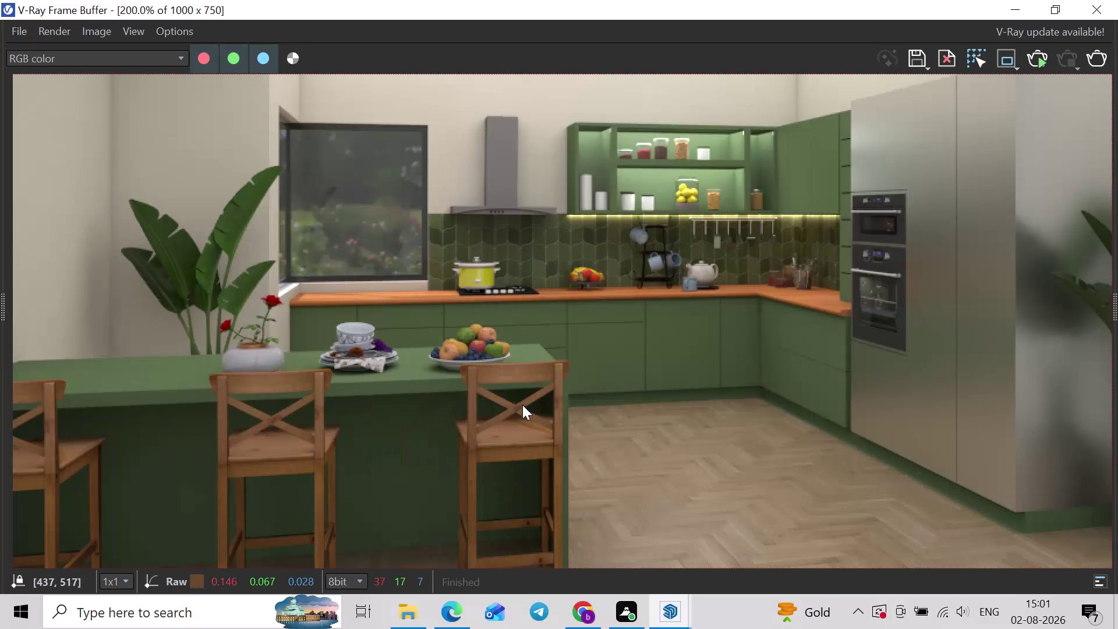
Cancel the Save image dialog, then reveal the right-side Layers and properties panel.
scroll(down, 3)
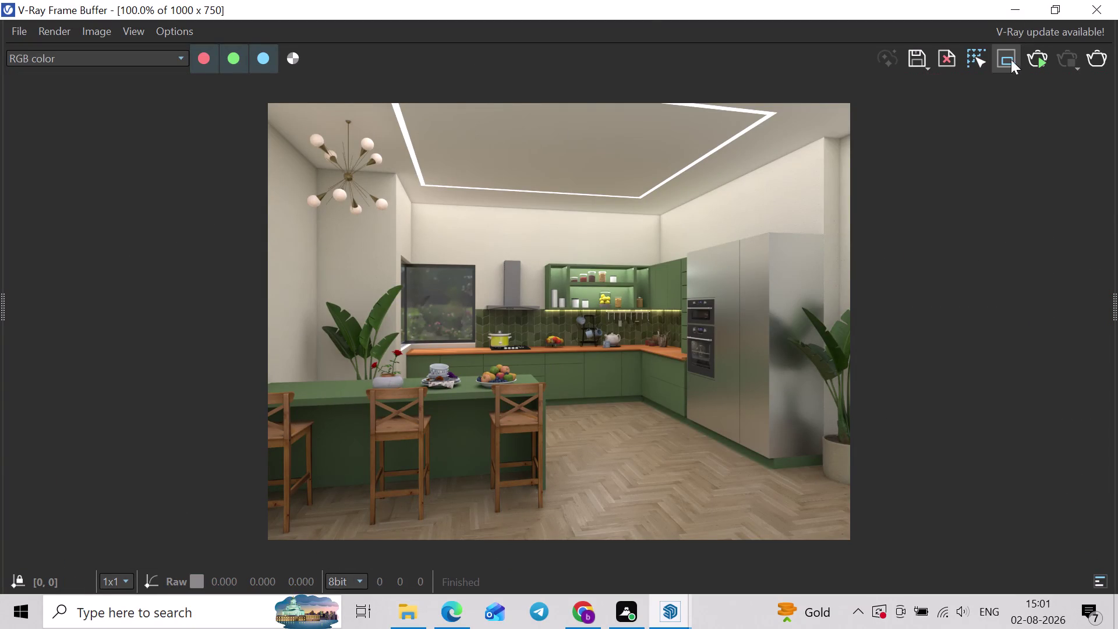
click(911, 57)
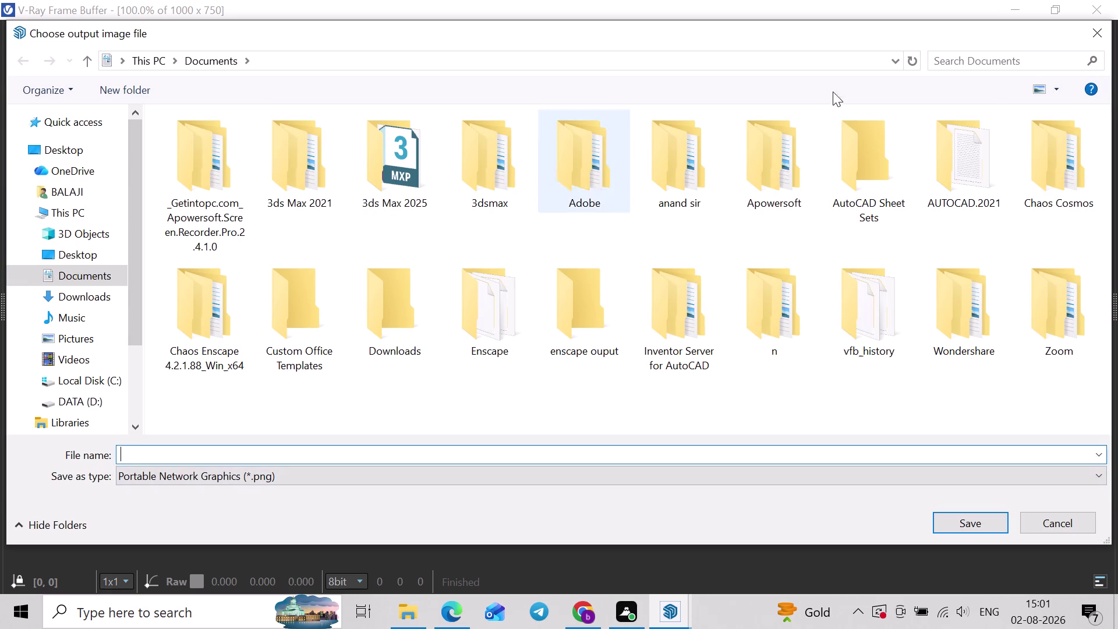
click(1085, 36)
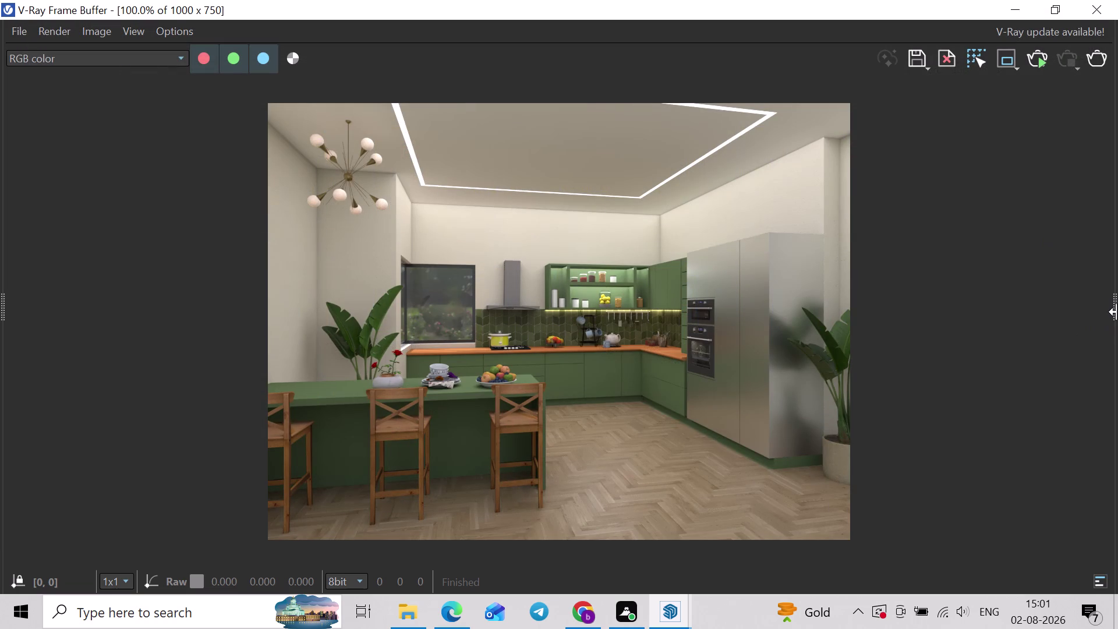
drag(1117, 311, 890, 309)
Preview each LightMix light alone in turn: dome, mesh, outside, pendant and rectangle.
click(1026, 159)
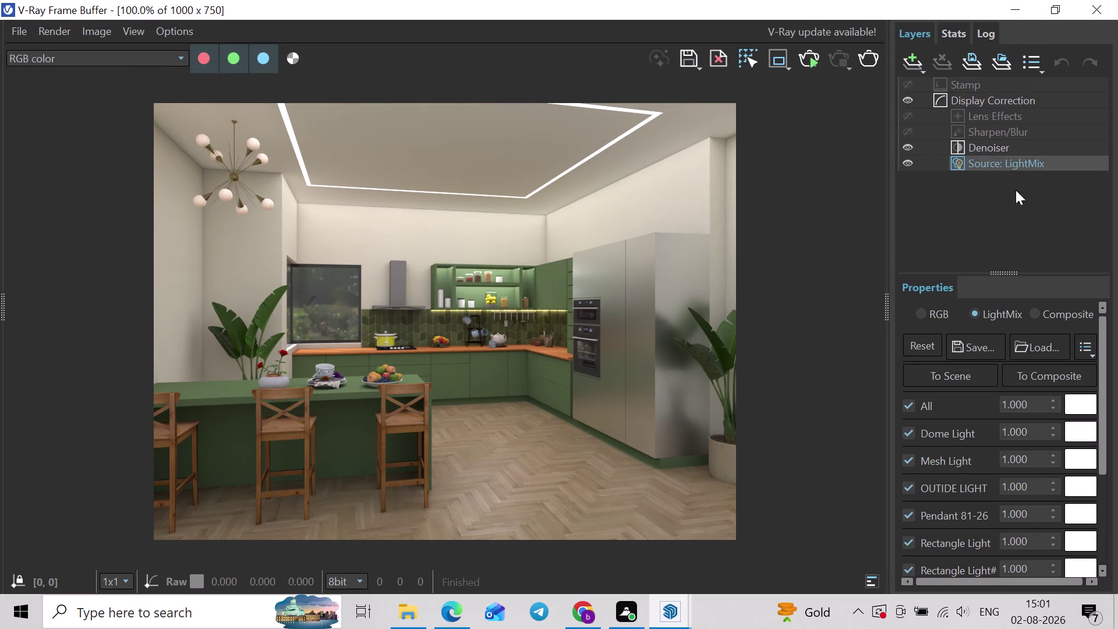
click(909, 400)
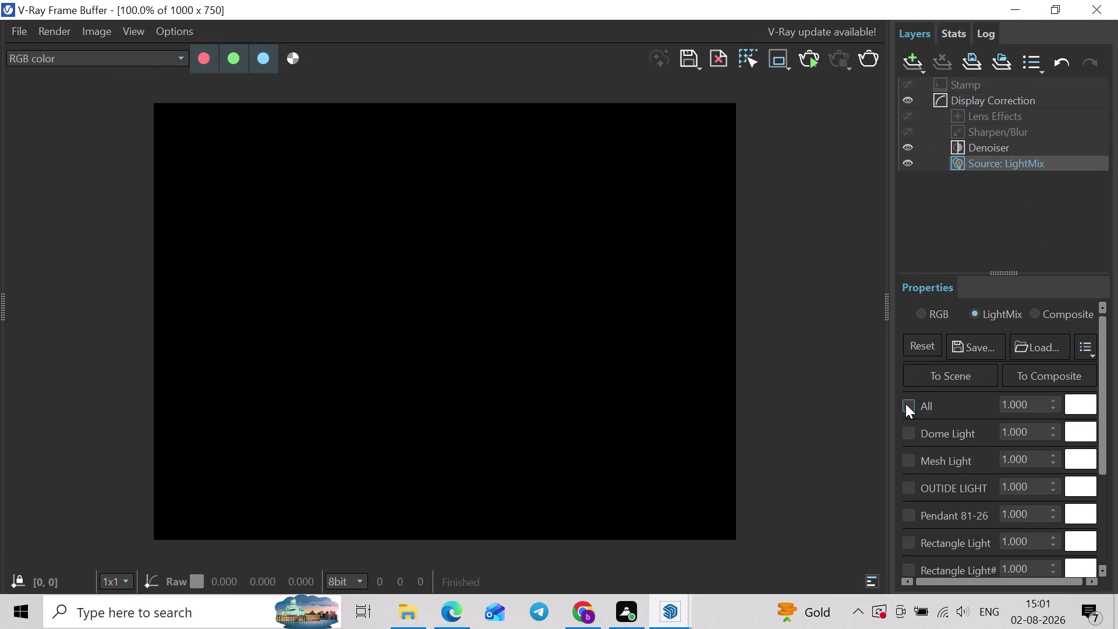
click(913, 435)
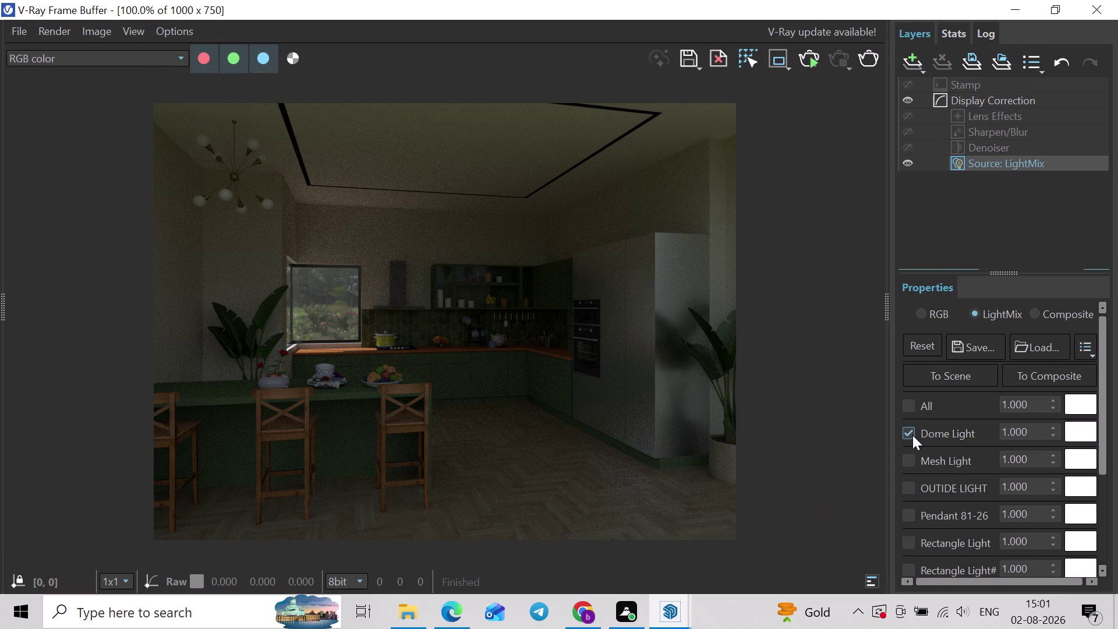
click(913, 435)
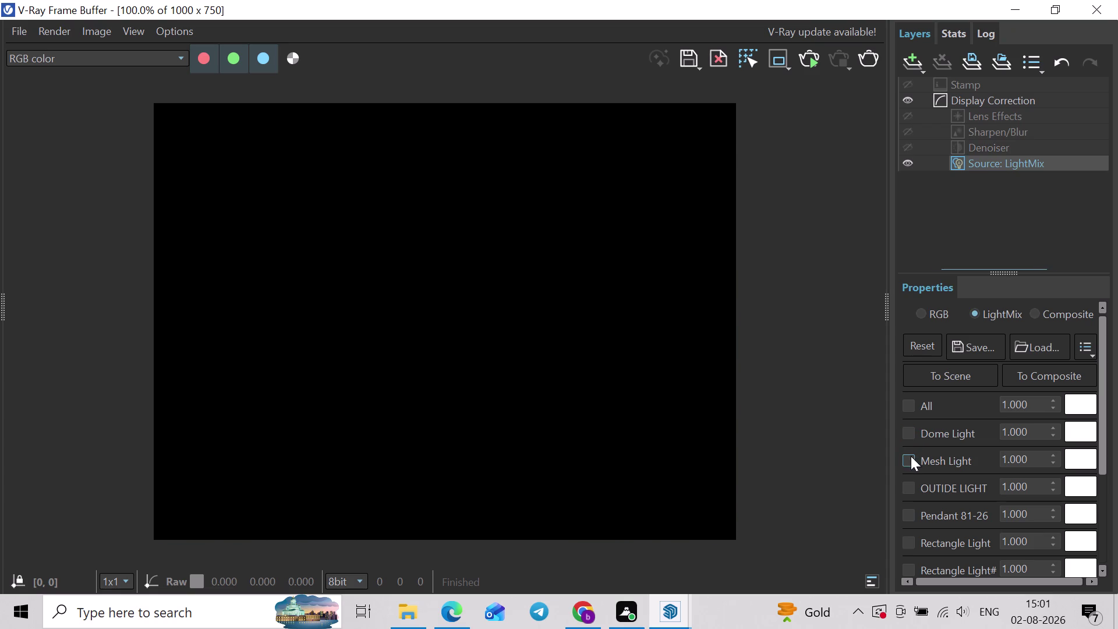
click(908, 458)
click(909, 458)
click(914, 490)
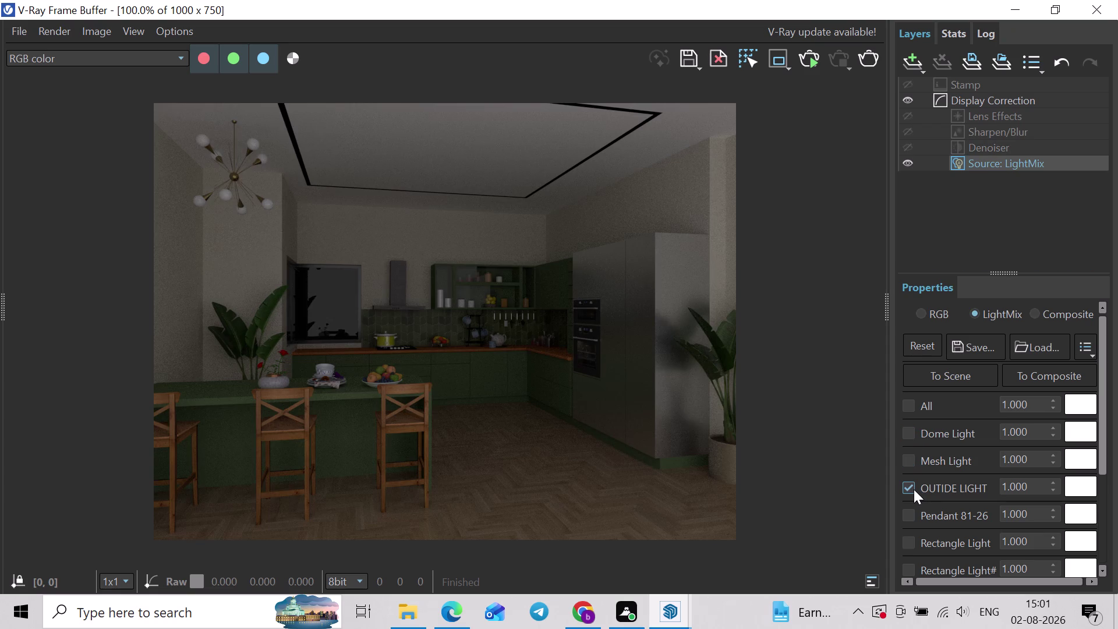
click(913, 488)
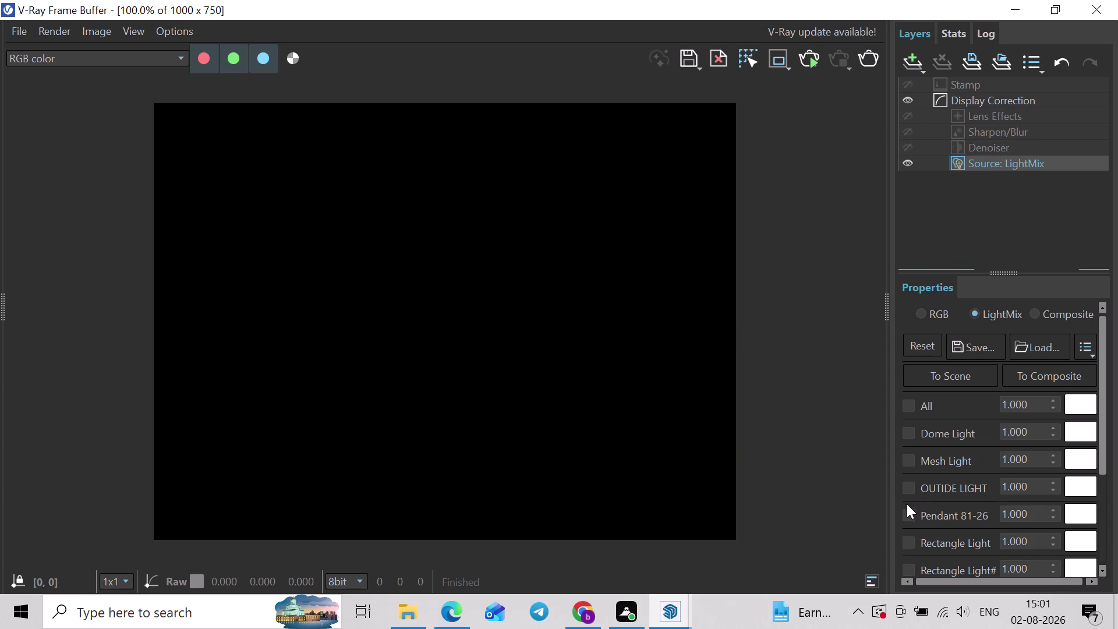
click(907, 509)
click(907, 511)
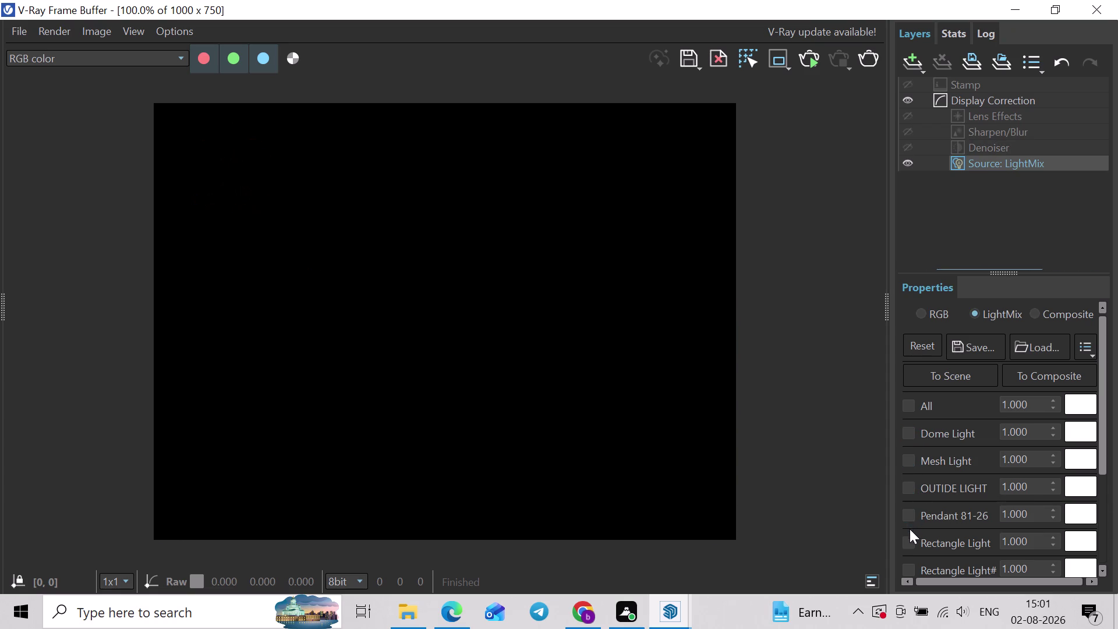
click(909, 541)
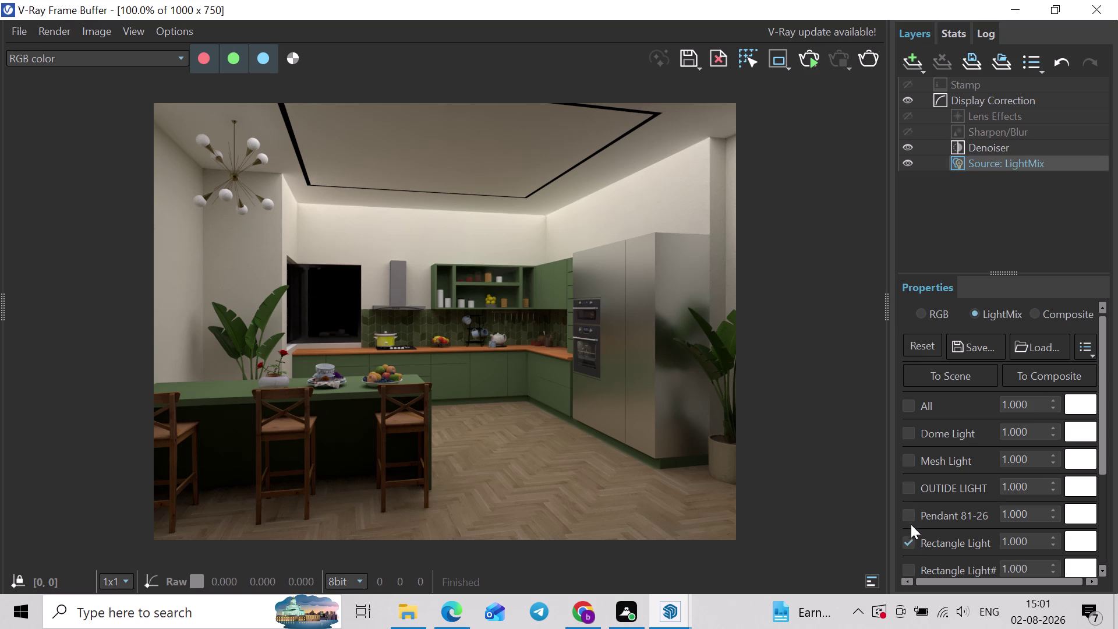
click(912, 520)
click(907, 533)
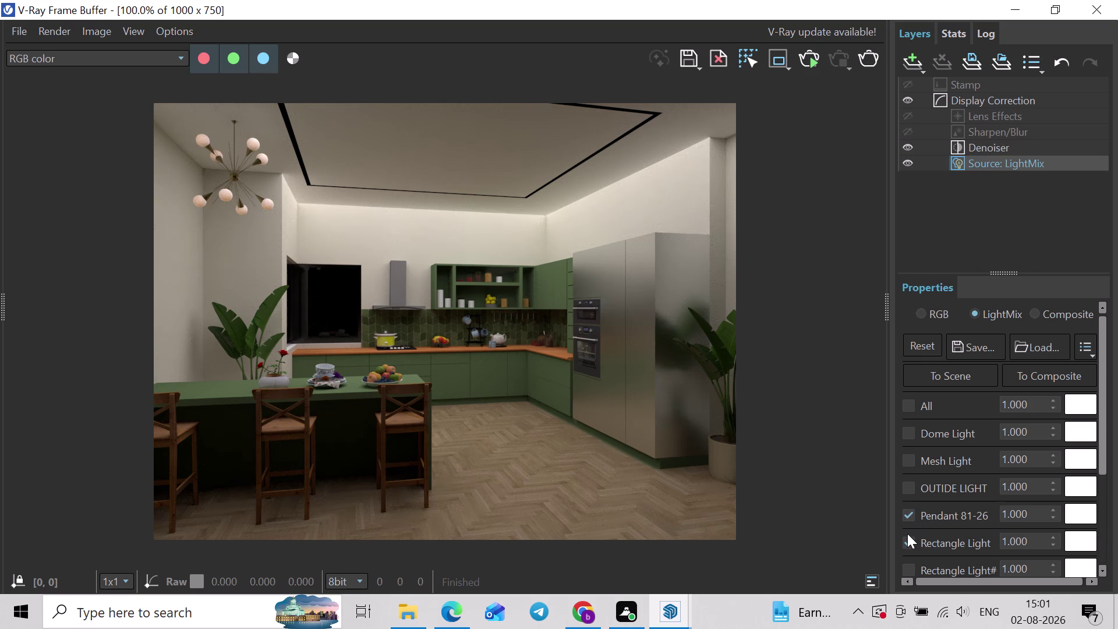
Set the Pendant 81-26 light intensity to 10 and re-enable all lights.
drag(1030, 517, 958, 518)
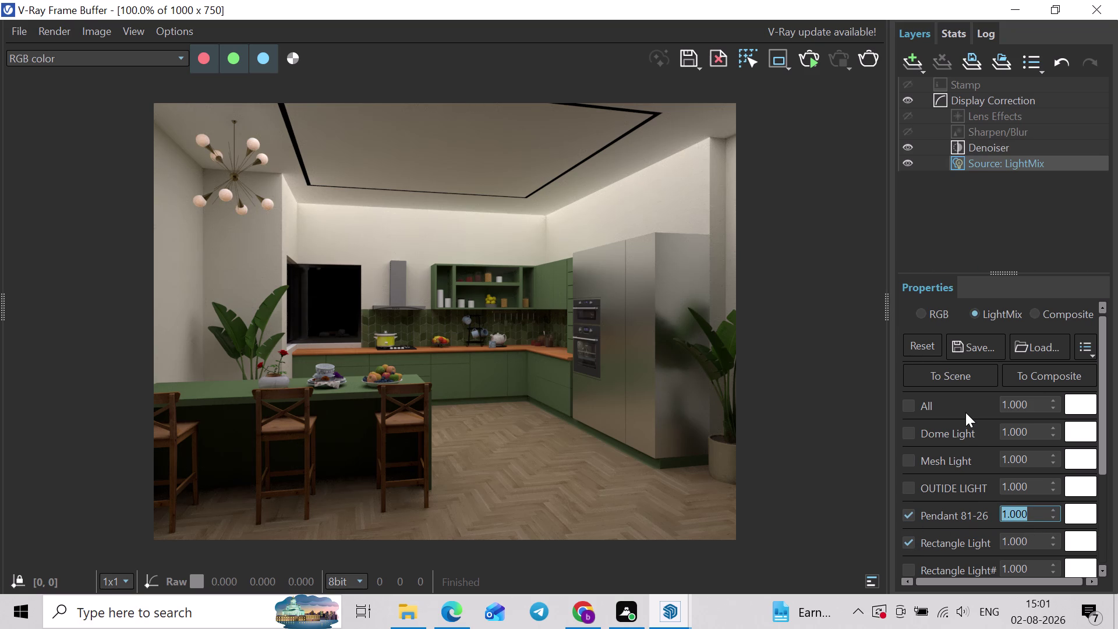
key(5)
key(Return)
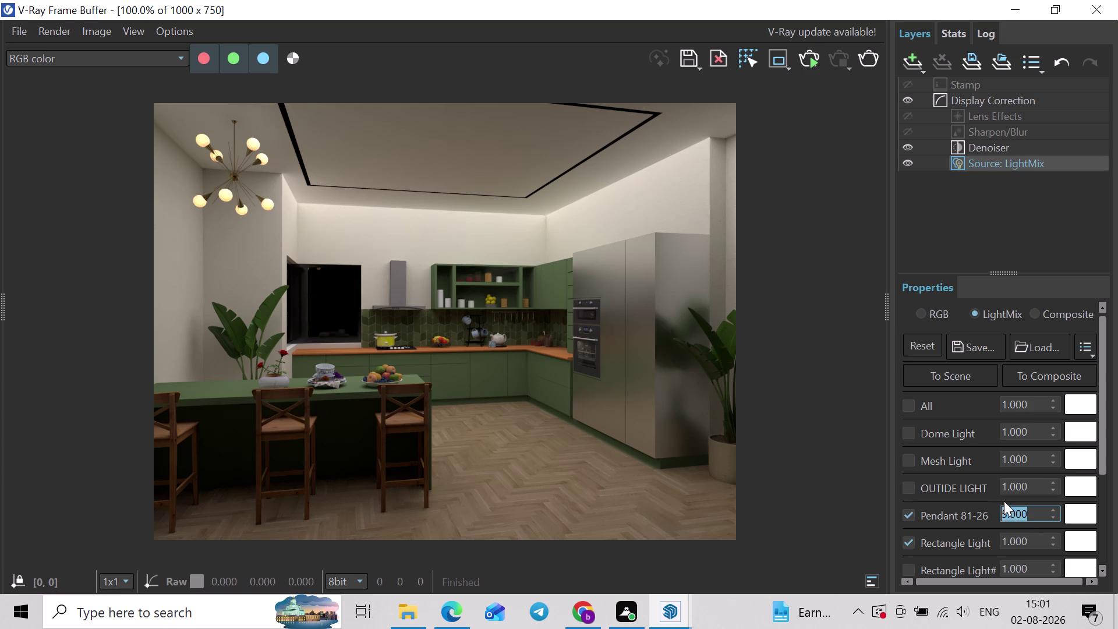
text(10)
key(Return)
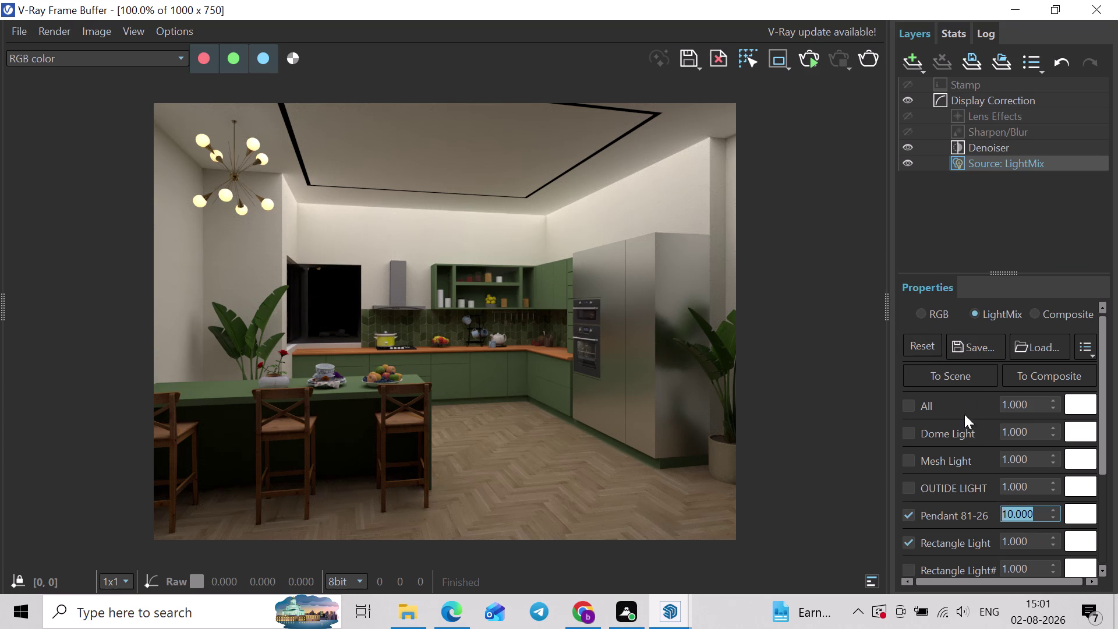
click(922, 409)
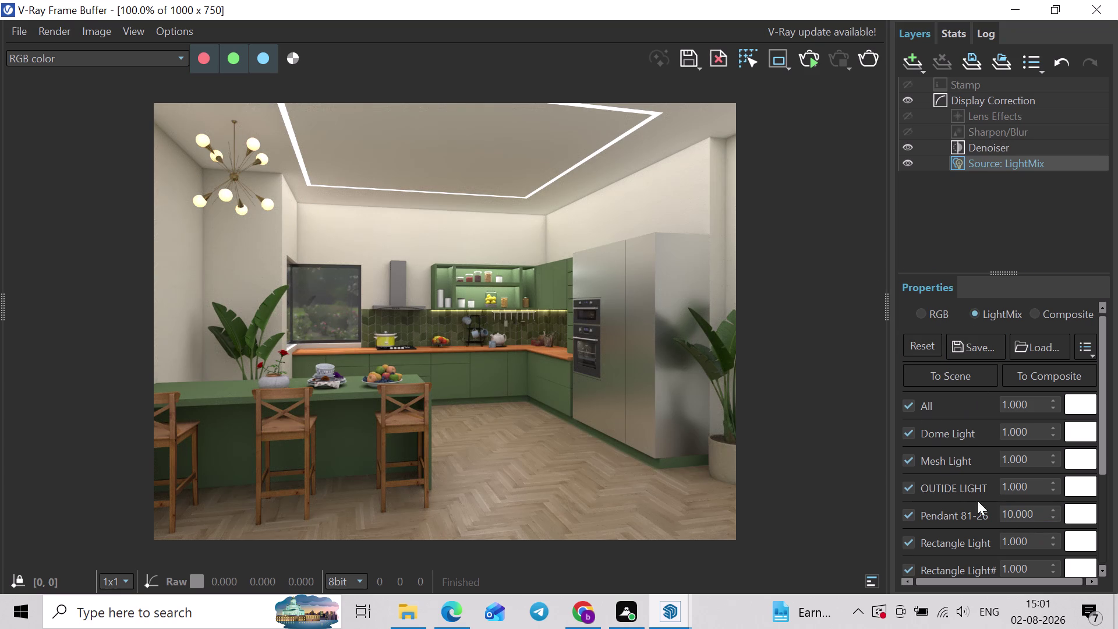
scroll(down, 3)
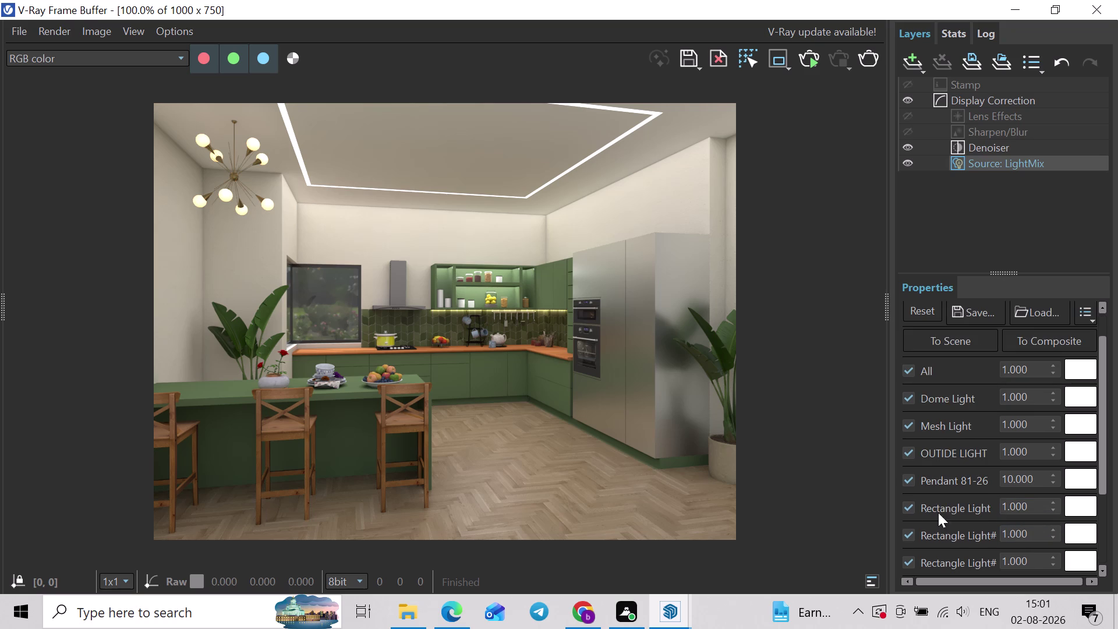
Preview the rectangle light on its own, then turn all lights back on.
click(913, 368)
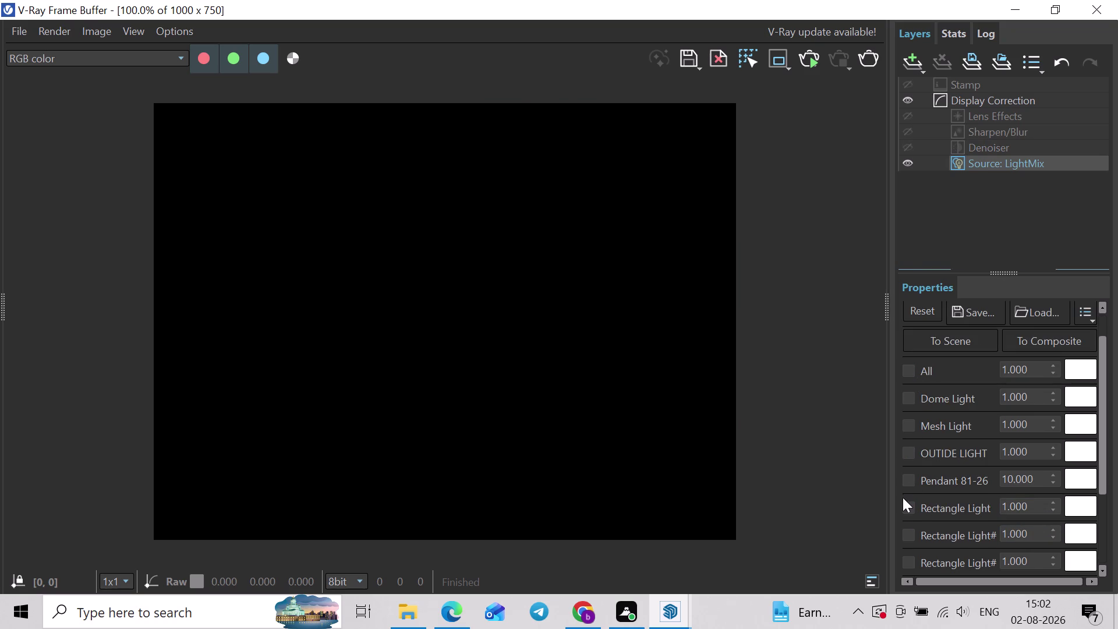
click(903, 509)
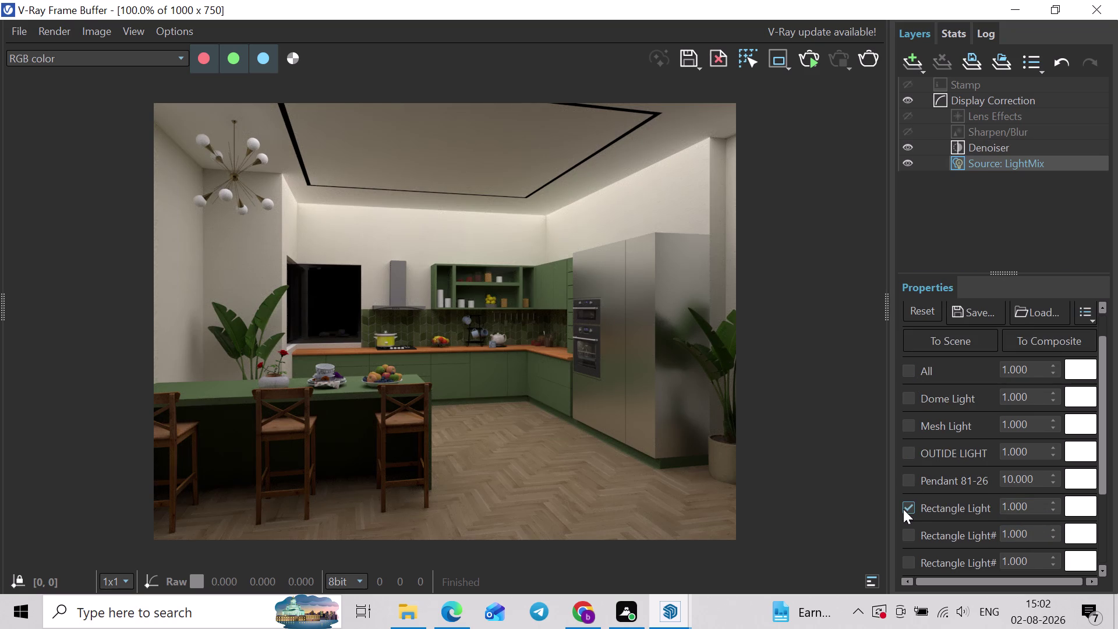
click(903, 509)
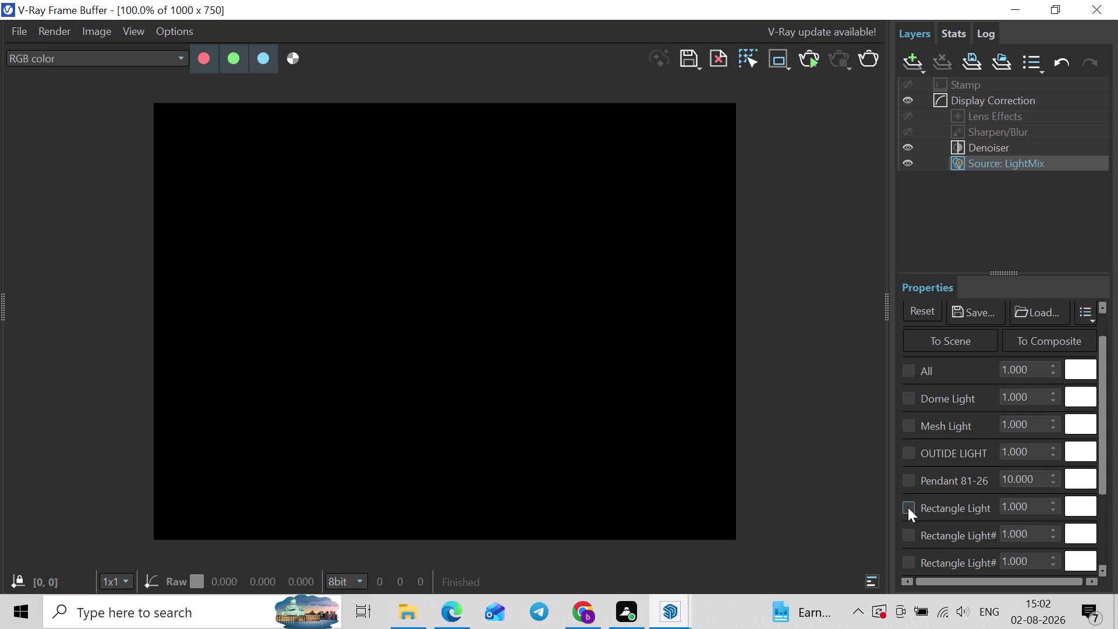
click(908, 508)
Try rectangle light intensities of 2, 1 and 1.5, settling back on 1.
click(909, 371)
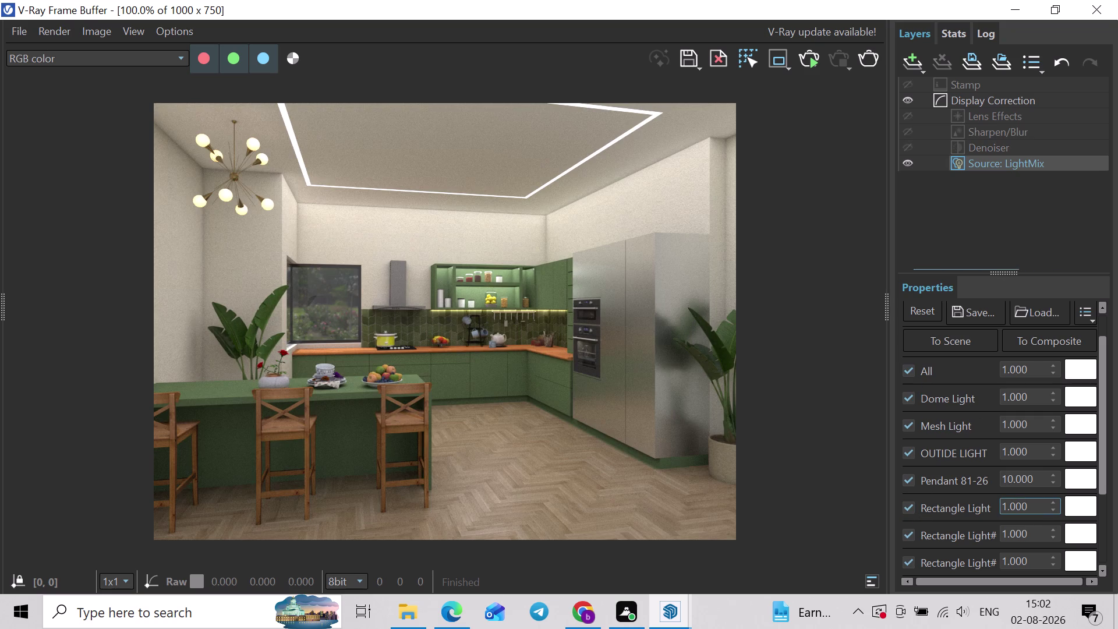
drag(1025, 511, 959, 511)
key(2)
key(Return)
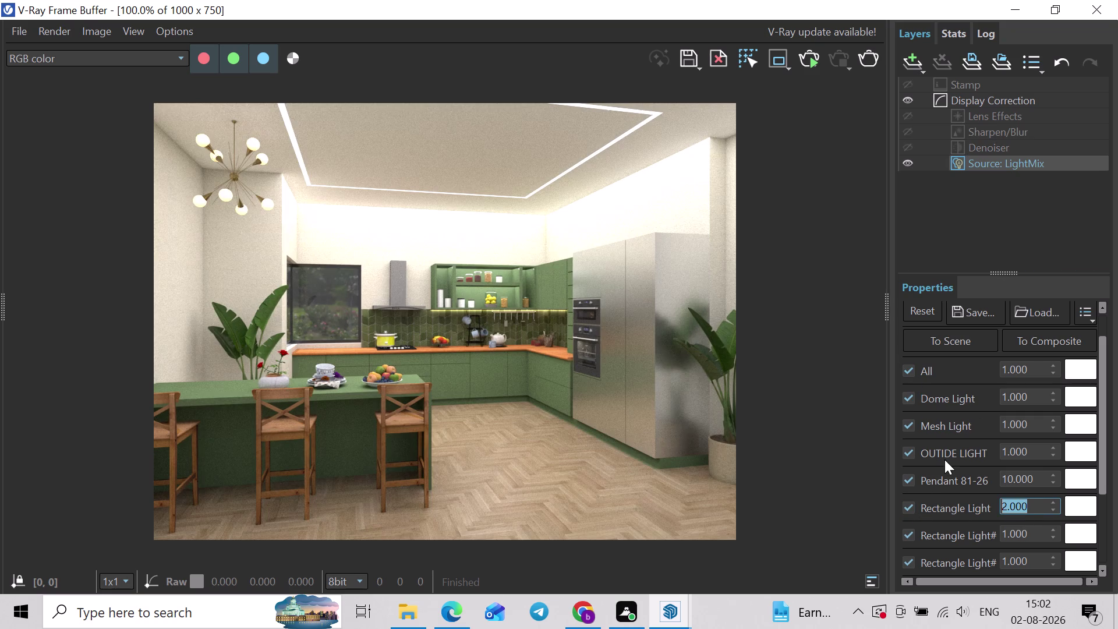
key(1)
key(Return)
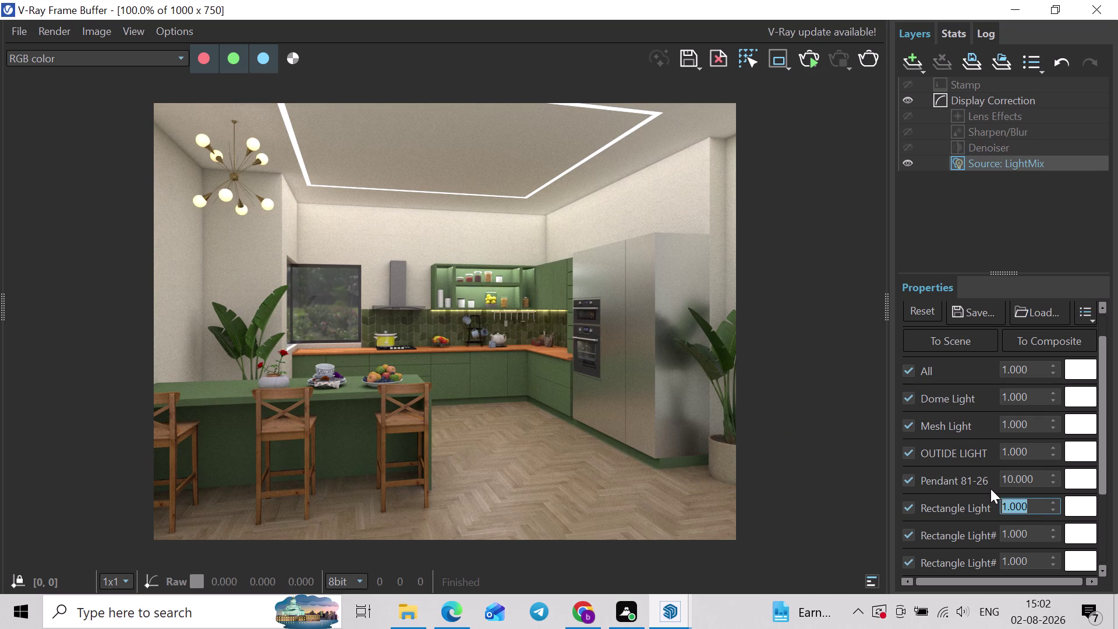
key(1)
key(period)
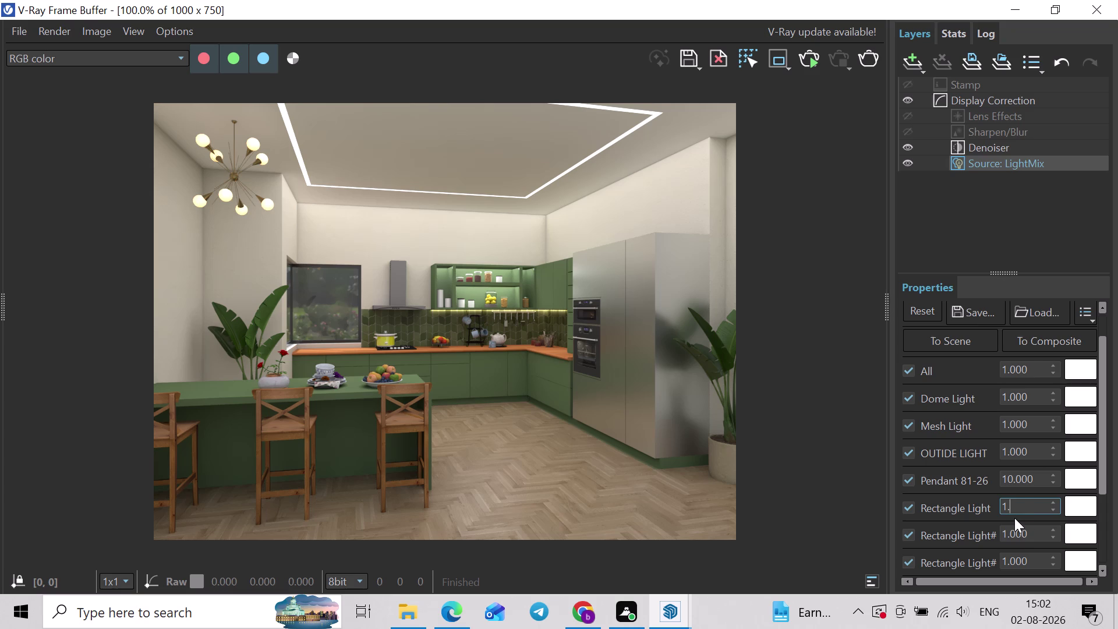
key(5)
key(Return)
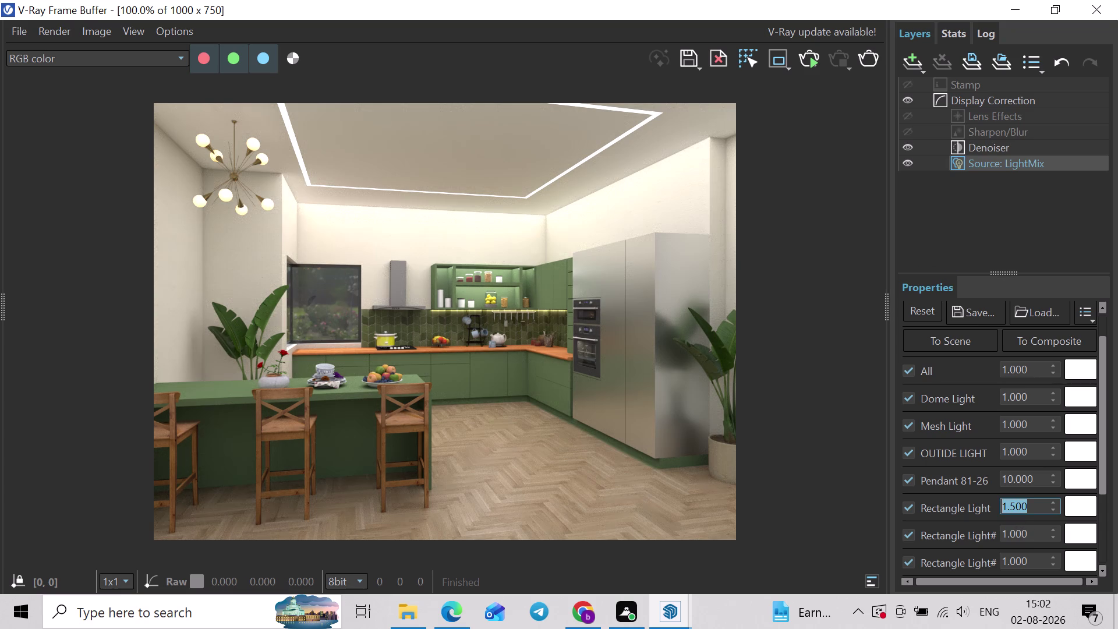
key(4)
key(BackSpace)
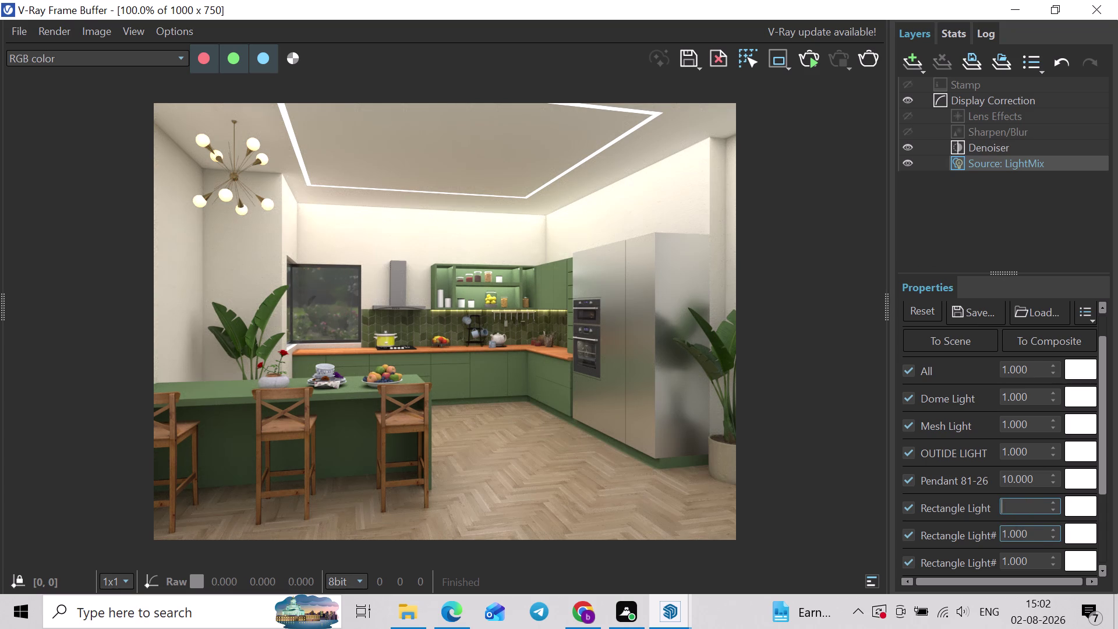
key(1)
Set the second rectangle light's intensity to 2.
click(1038, 537)
key(1)
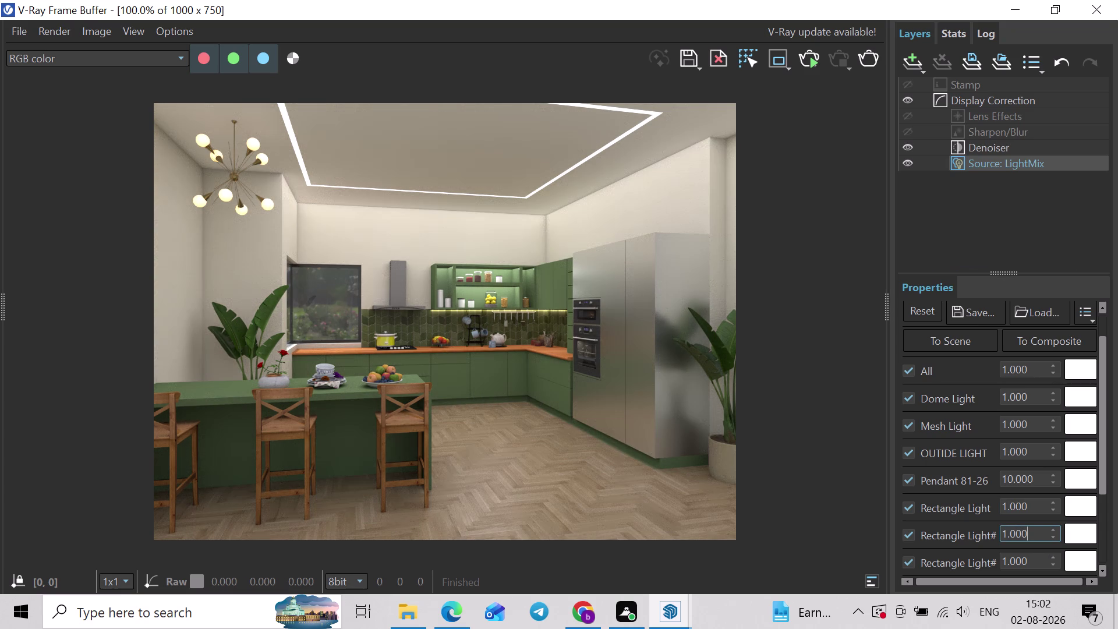
drag(1034, 536, 952, 532)
key(1)
key(BackSpace)
key(2)
key(Return)
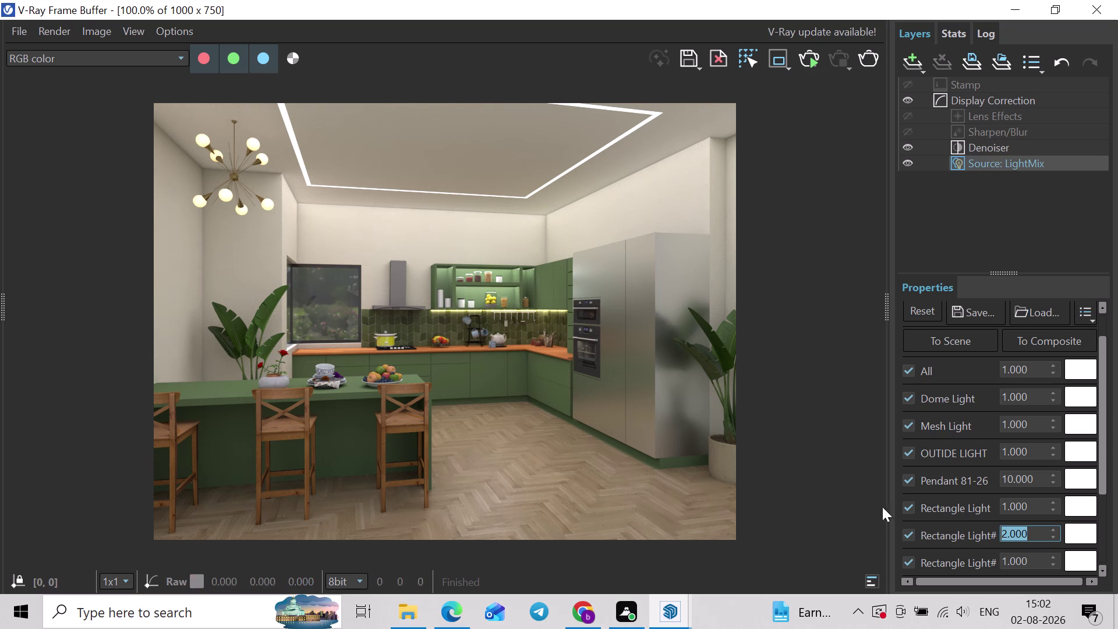
Preview the second rectangle light alone, then turn all lights back on.
scroll(up, 3)
scroll(down, 3)
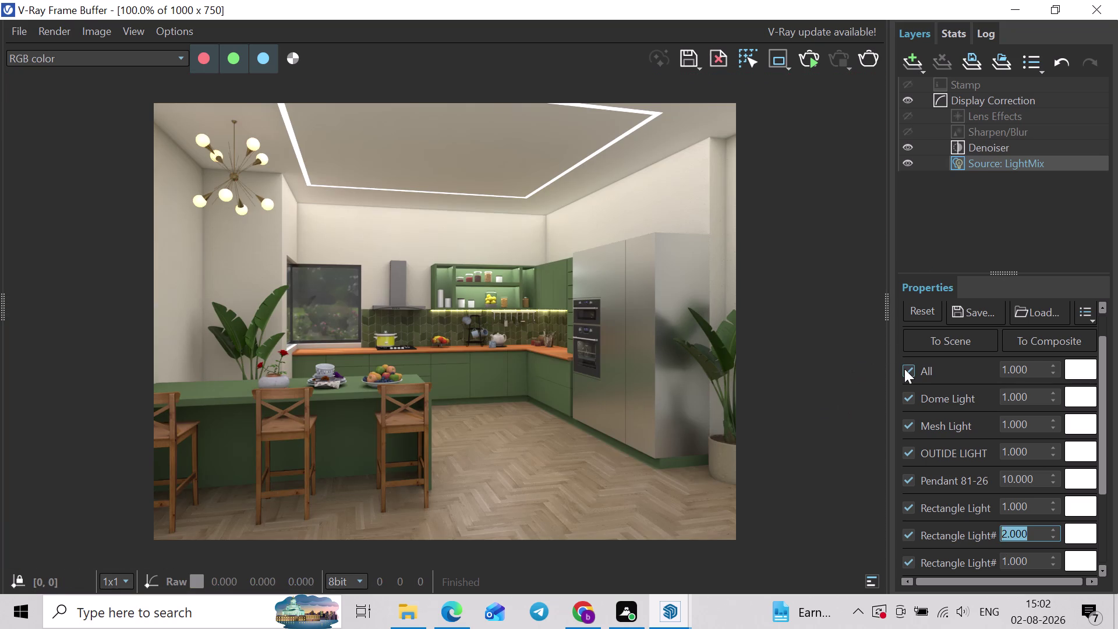
click(904, 369)
click(908, 539)
click(905, 538)
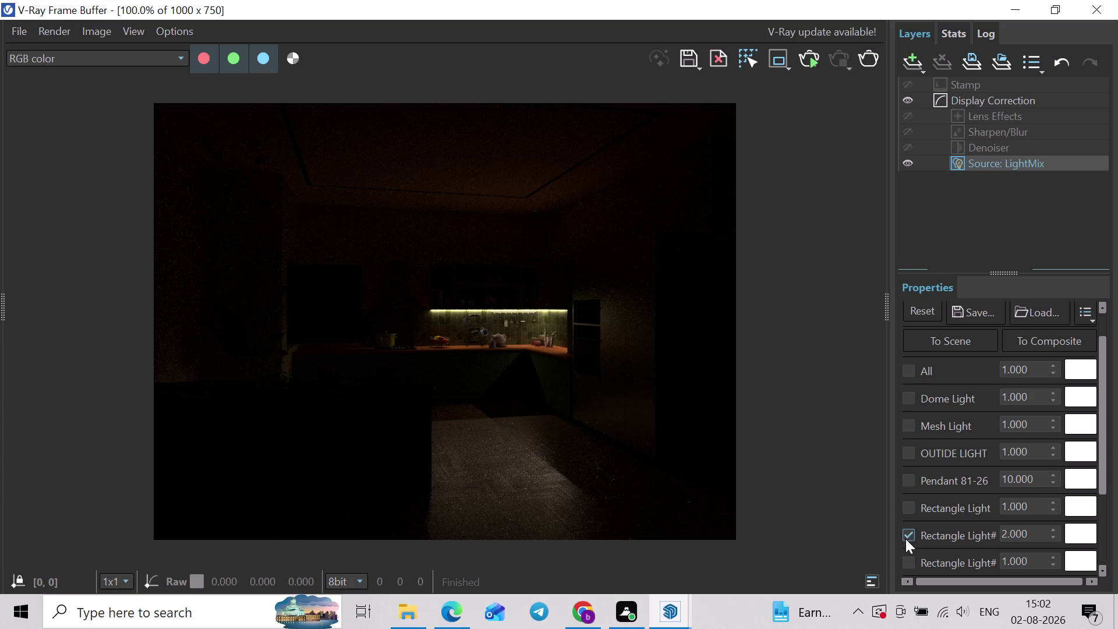
click(908, 376)
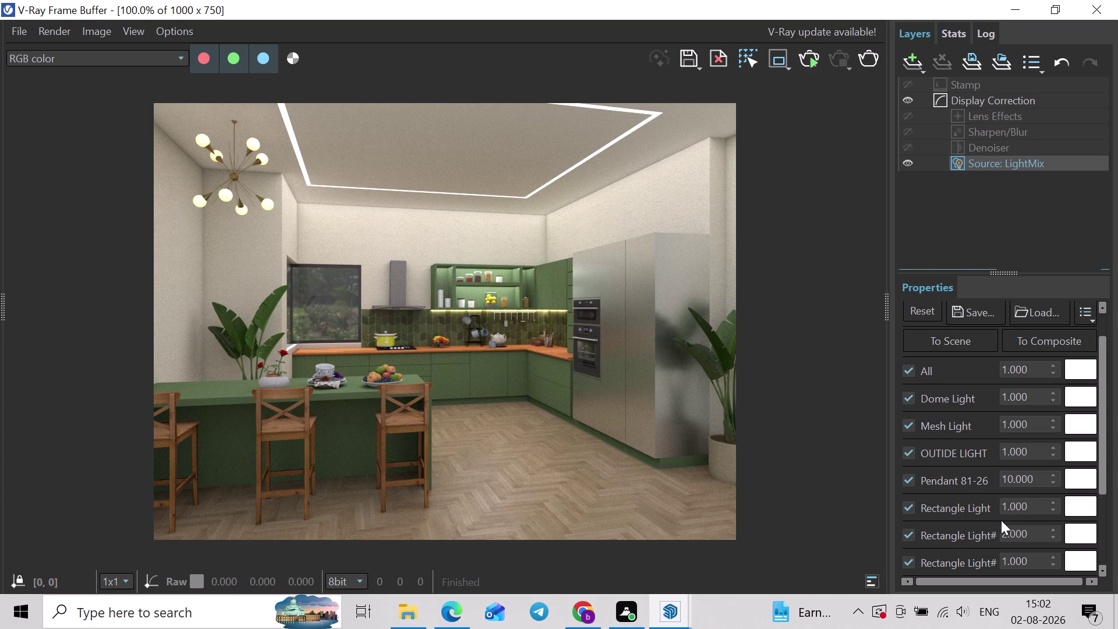
Toggle the lowest light's checkbox off and on, then select the Lens Effects layer.
scroll(down, 3)
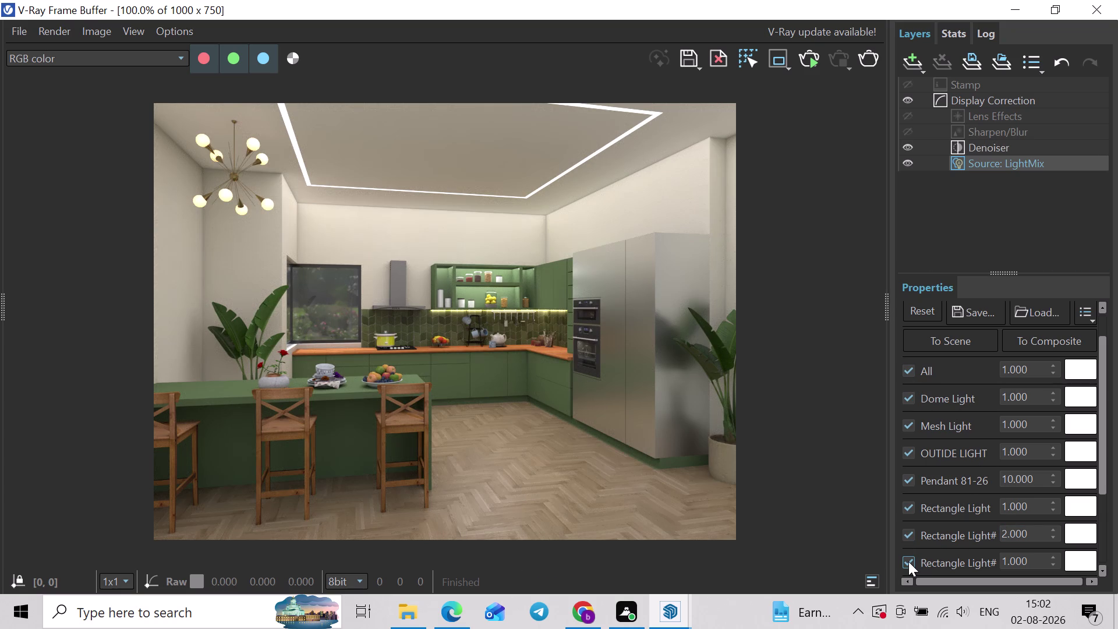
click(909, 561)
click(906, 561)
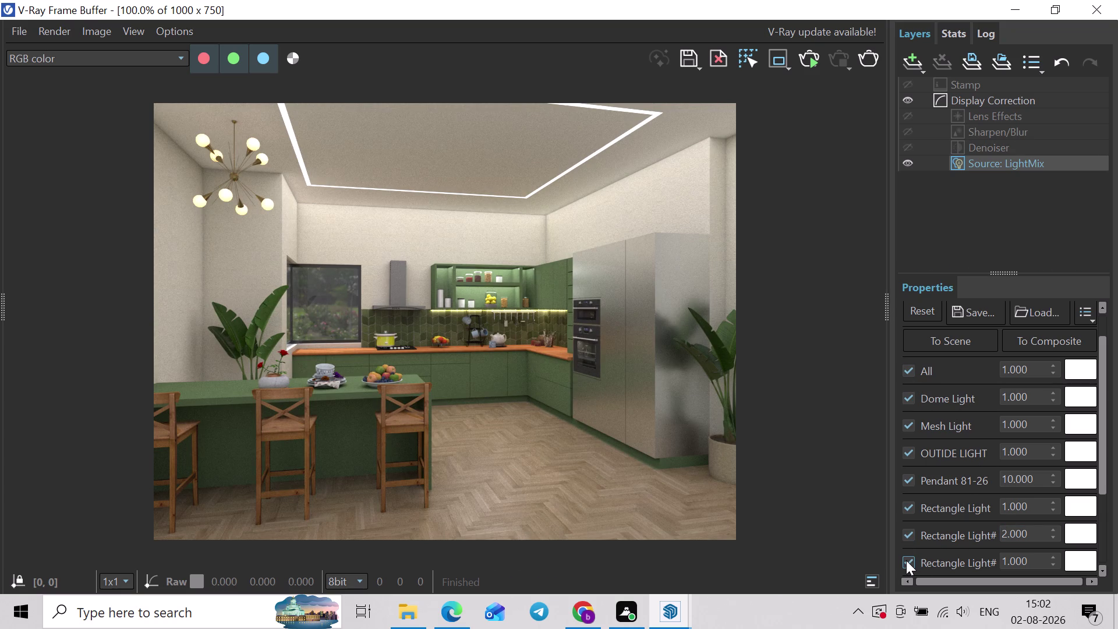
click(906, 560)
click(905, 560)
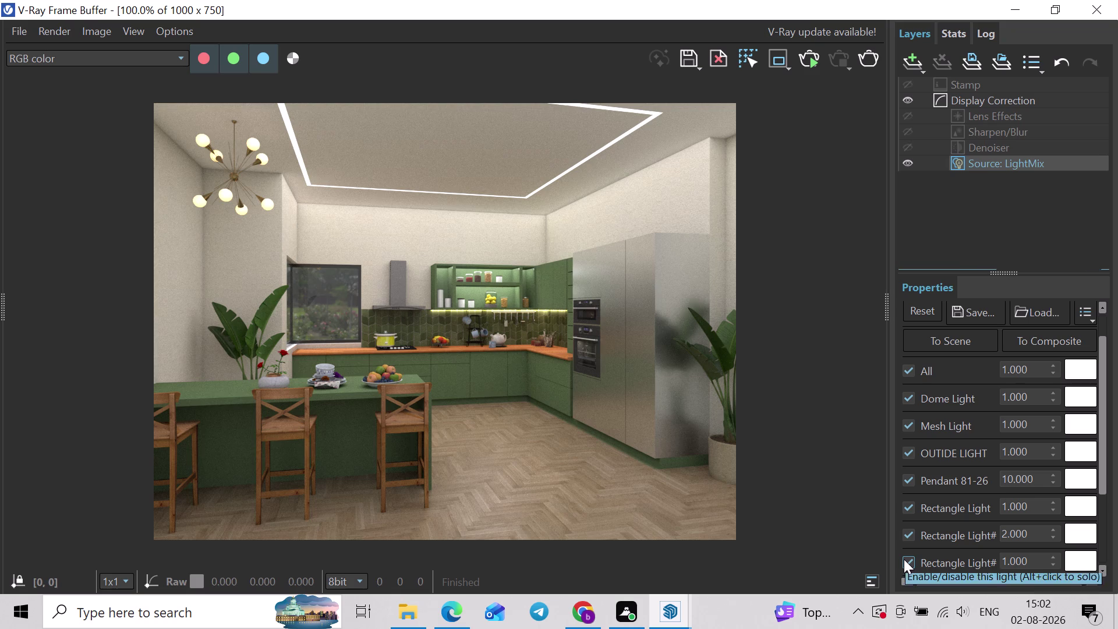
scroll(down, 3)
scroll(up, 3)
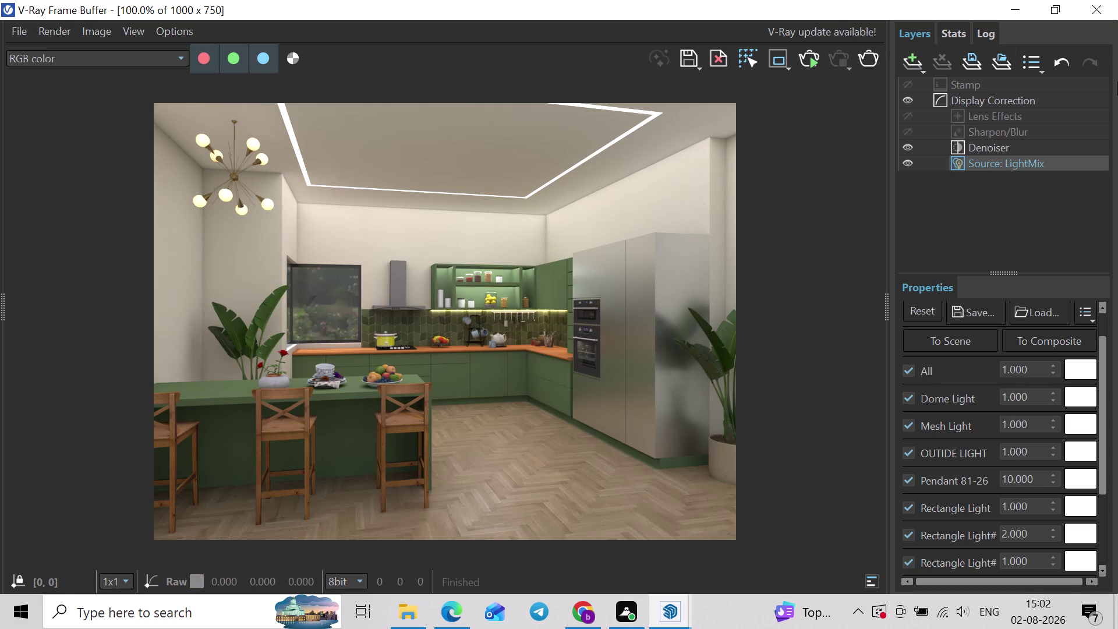
click(986, 116)
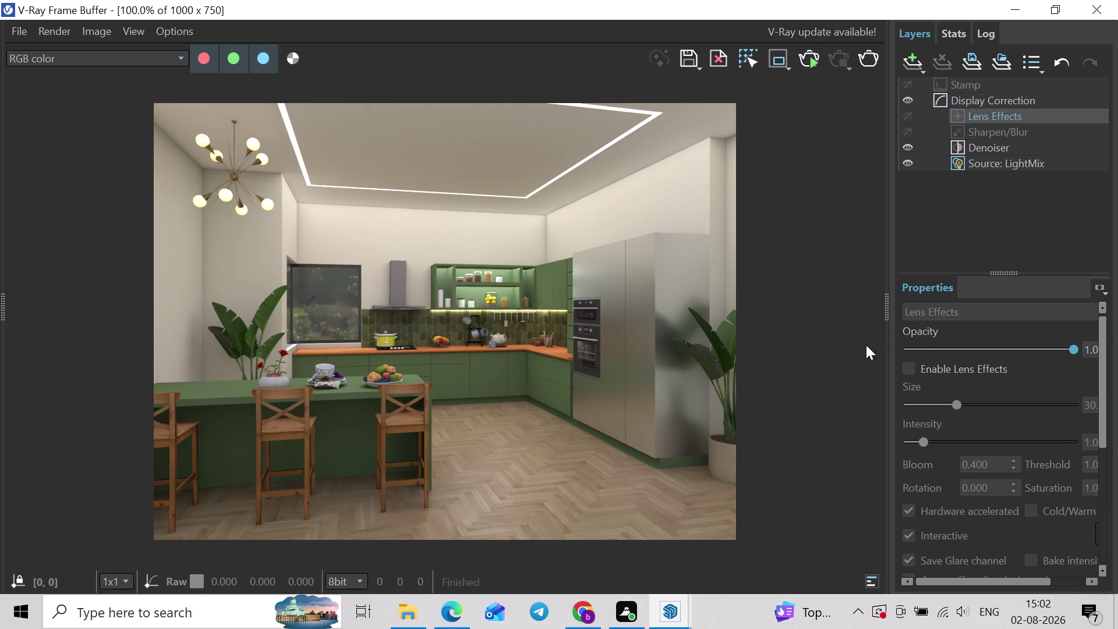
Enable Lens Effects and bring the glare Size down to about 15.
click(908, 367)
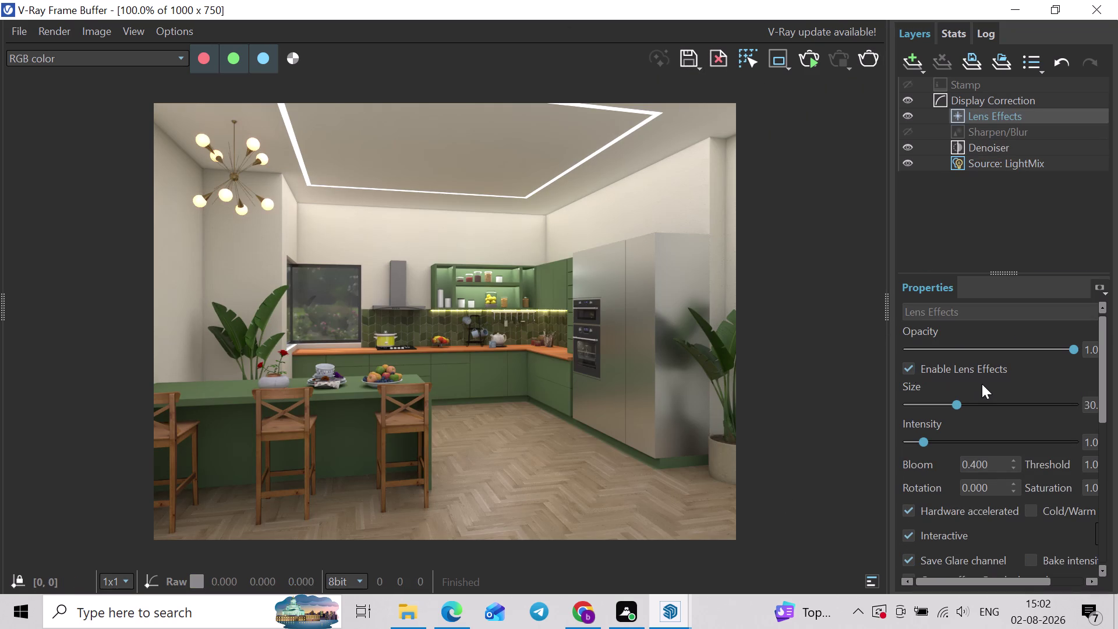
click(933, 405)
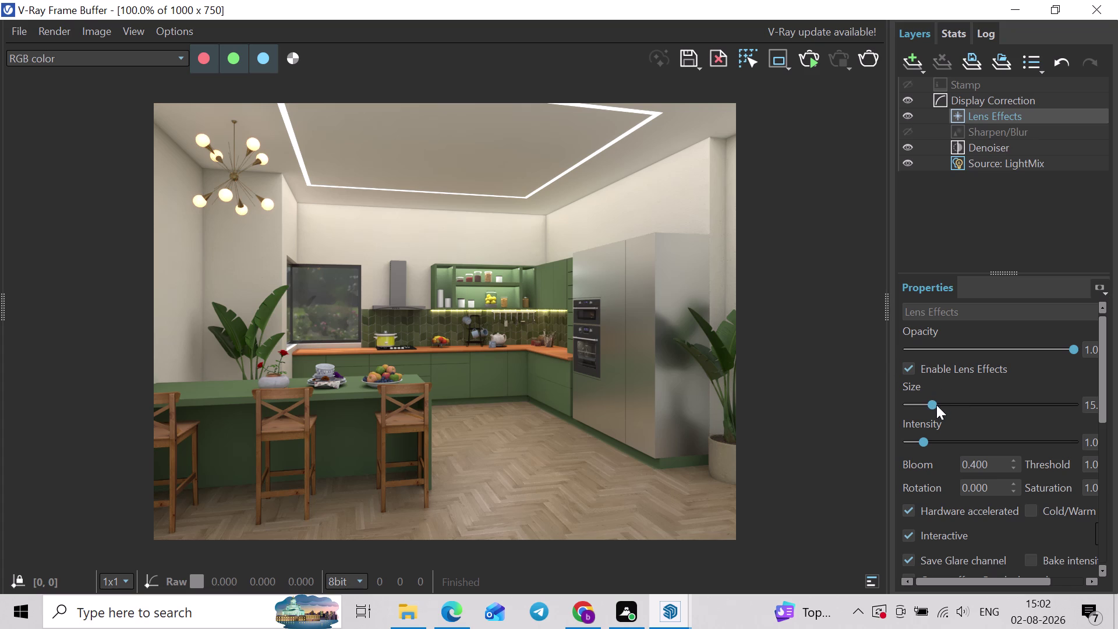
click(937, 404)
click(941, 405)
click(949, 404)
click(934, 438)
click(982, 131)
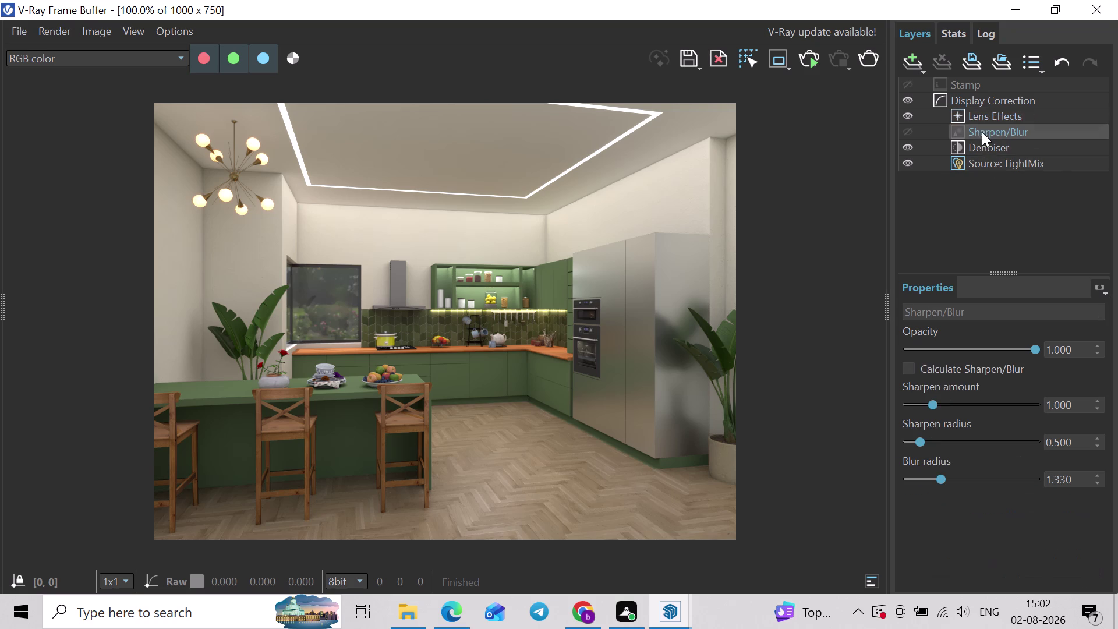
click(922, 64)
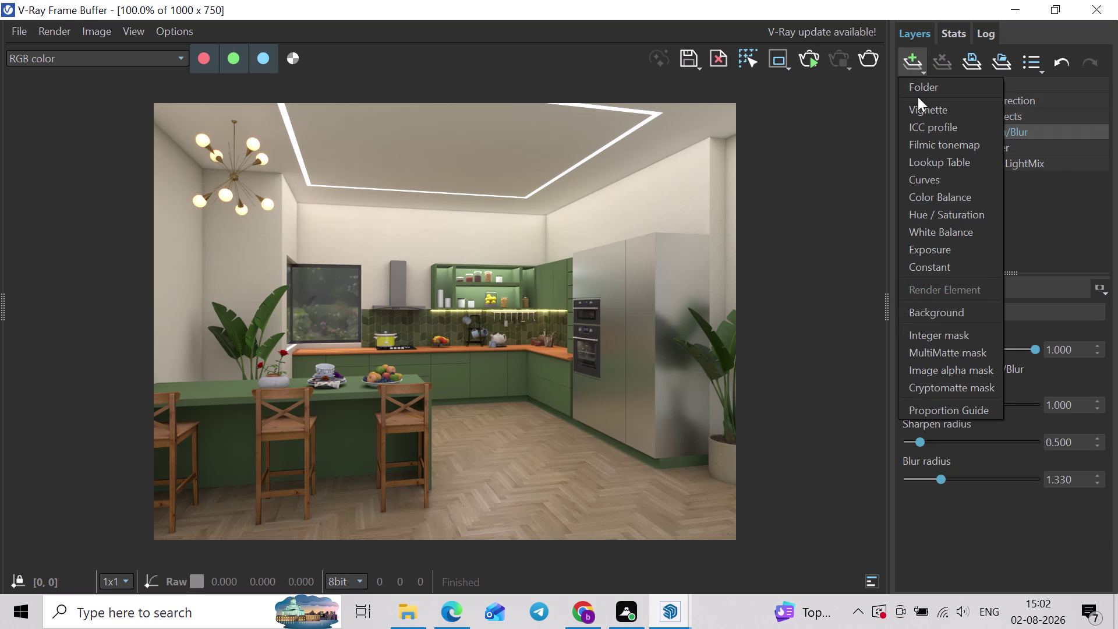
Add a Curves layer and move its black point to (0.017, 0).
click(930, 180)
scroll(down, 3)
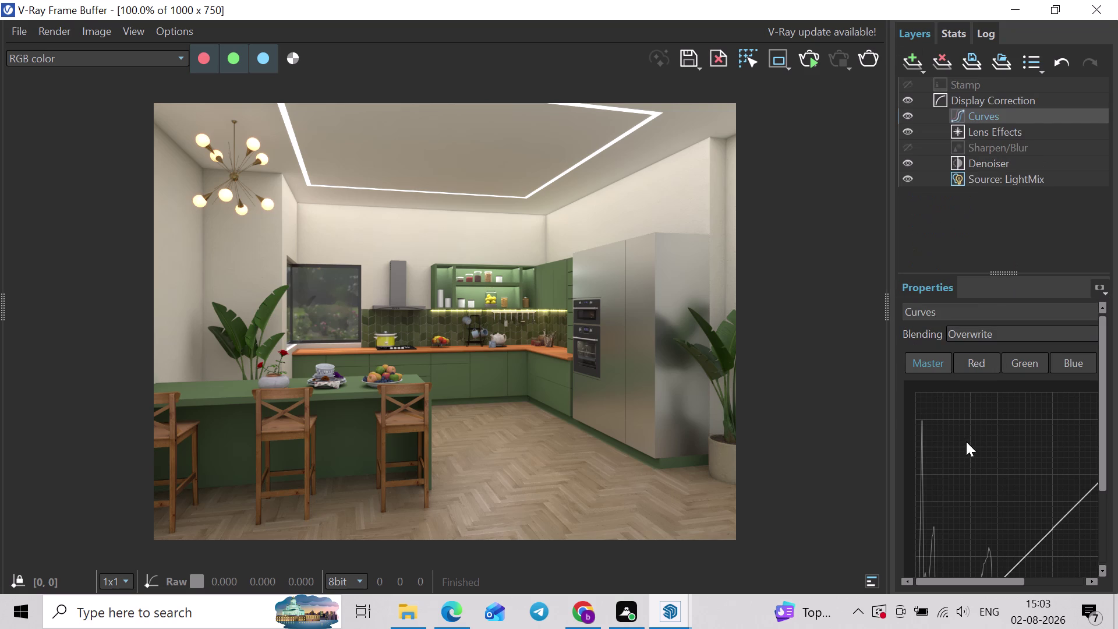
scroll(down, 3)
drag(1102, 433, 1090, 519)
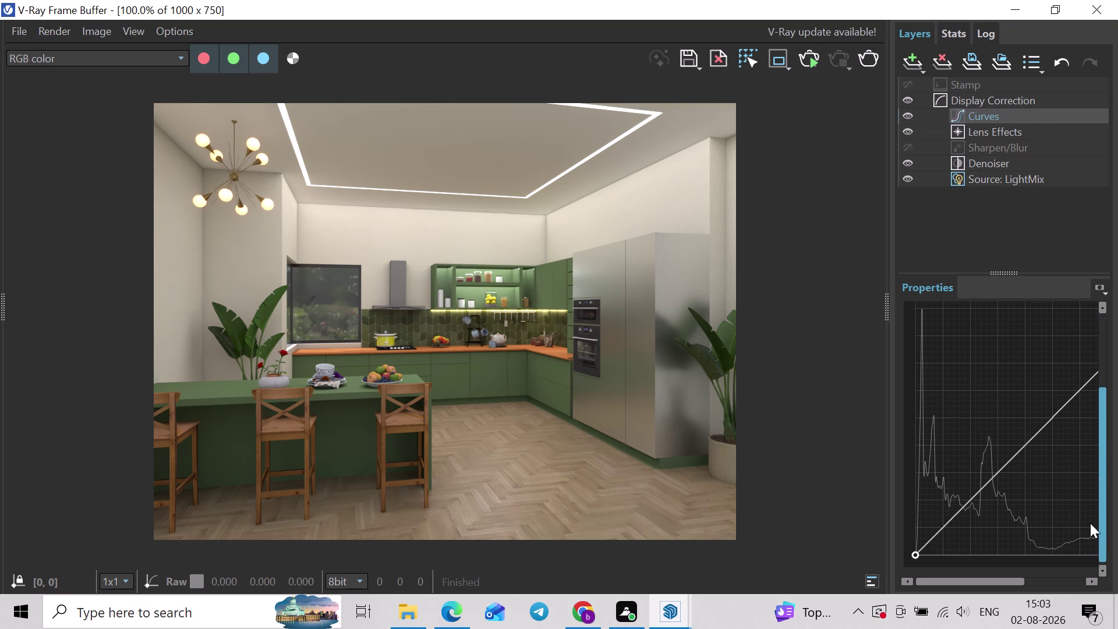
drag(1090, 518, 1090, 521)
click(916, 555)
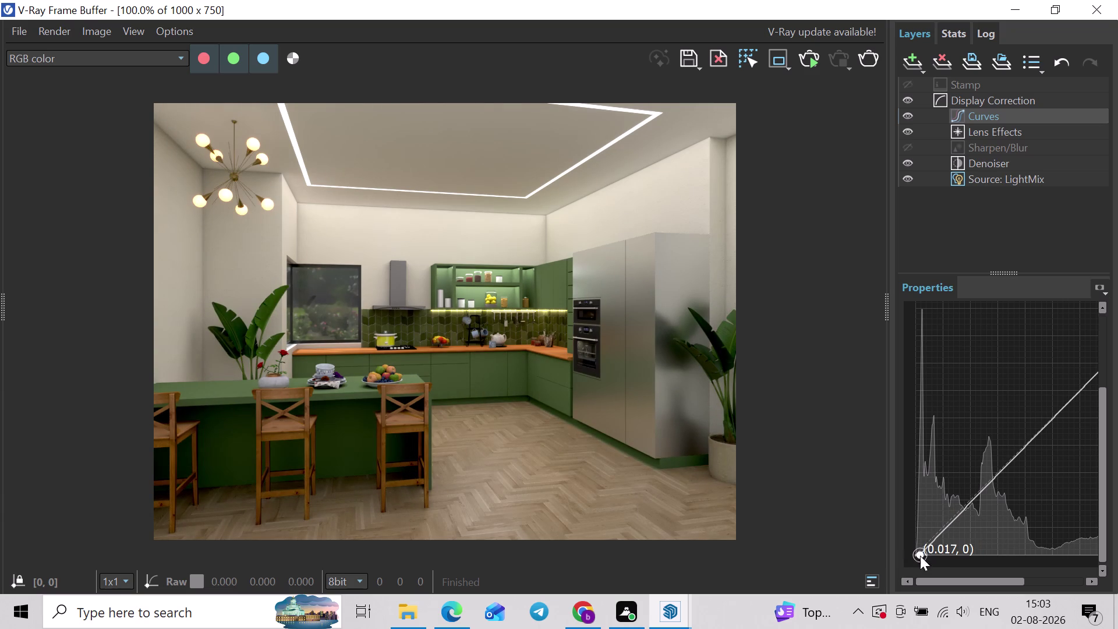
Add an Exposure layer with exposure set to -0.138.
click(923, 62)
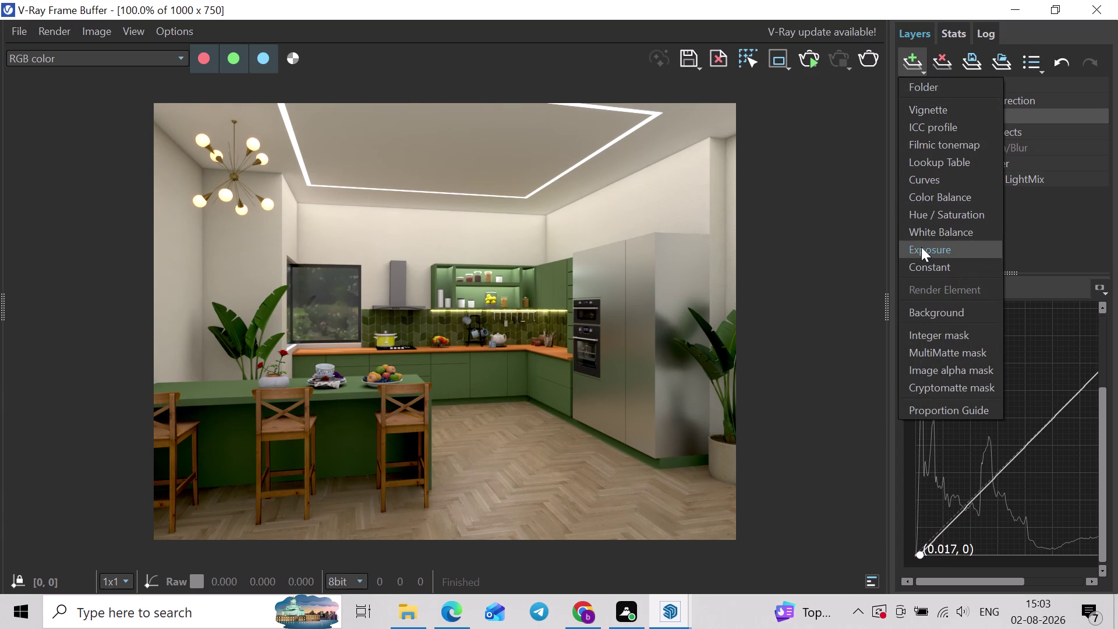
click(920, 247)
click(980, 369)
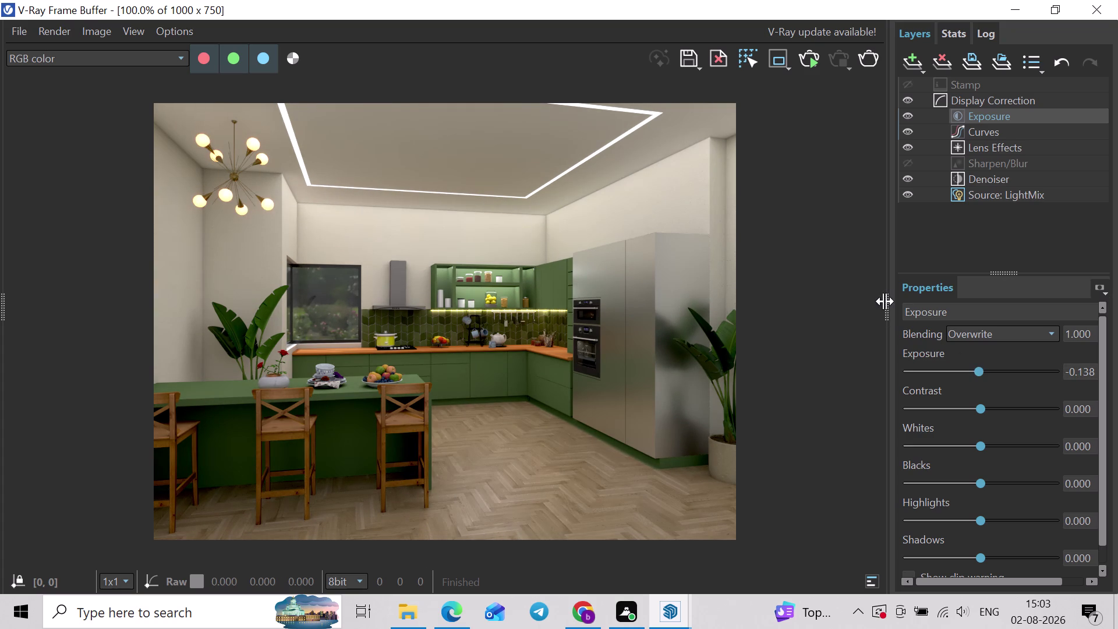
scroll(down, 3)
Cancel the clear-all-channels prompt and bring up Save current channel.
click(916, 234)
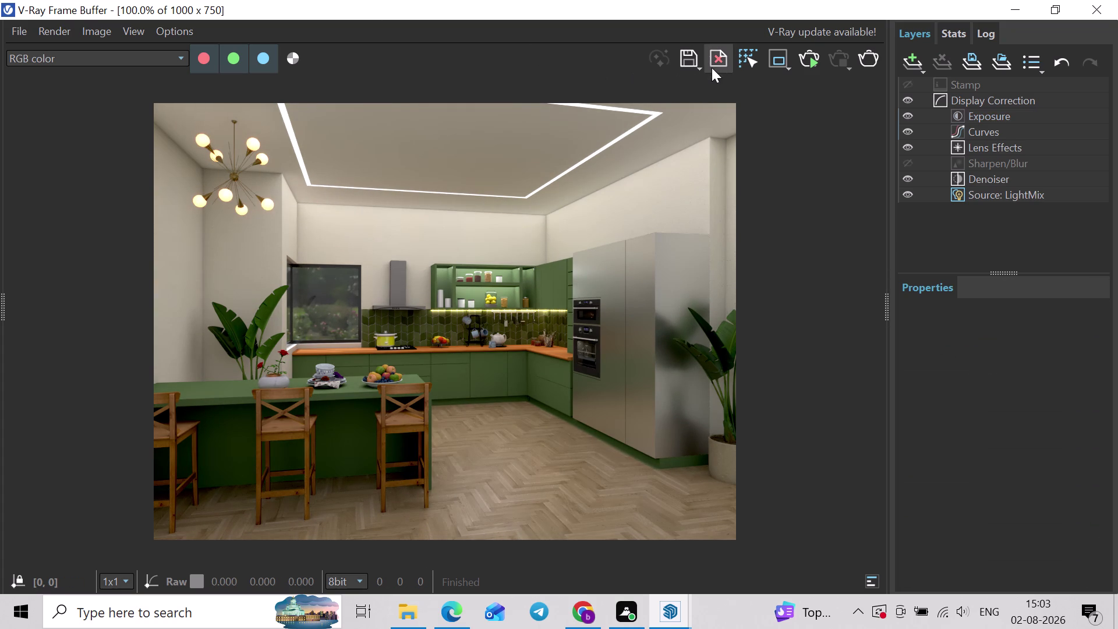
click(712, 67)
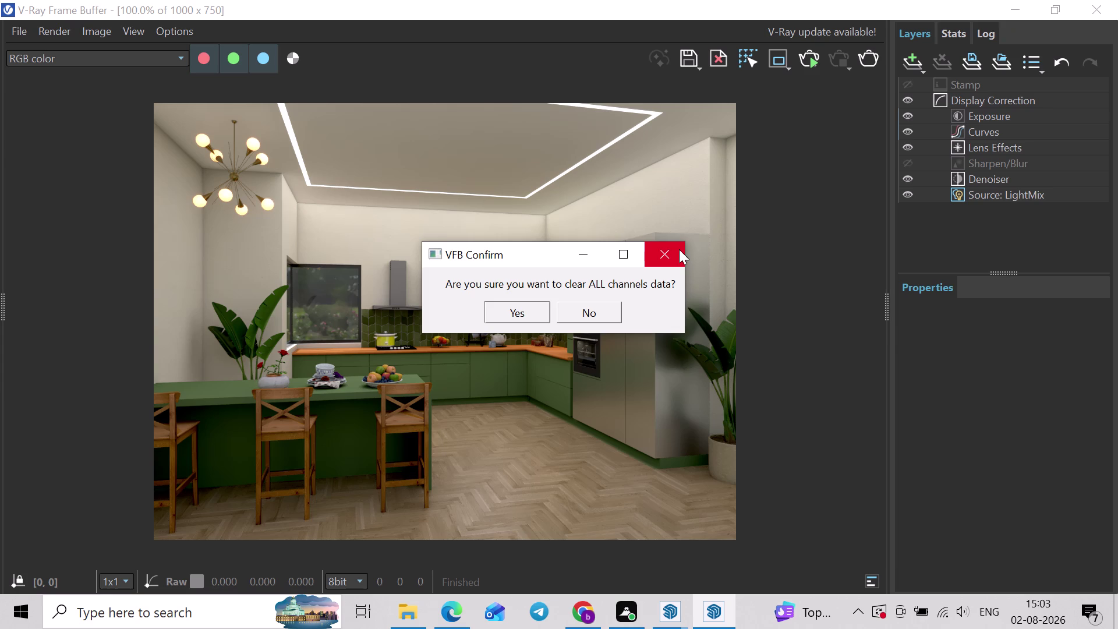
click(679, 250)
click(690, 54)
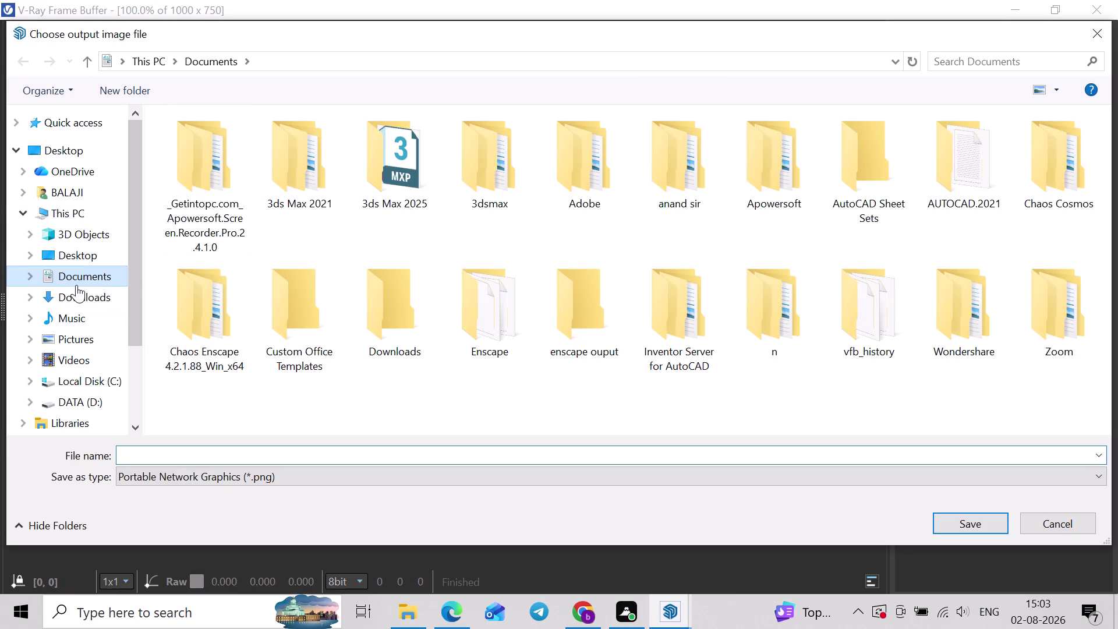
Enter a kitchen file name in Documents and save the render as PNG.
key(k)
key(i)
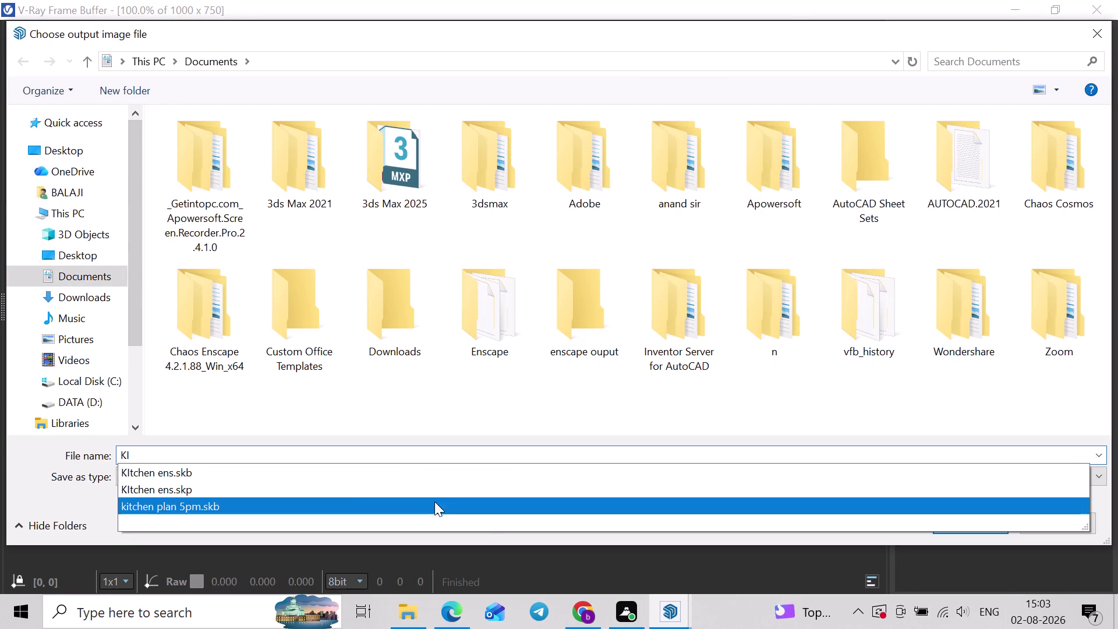
key(t)
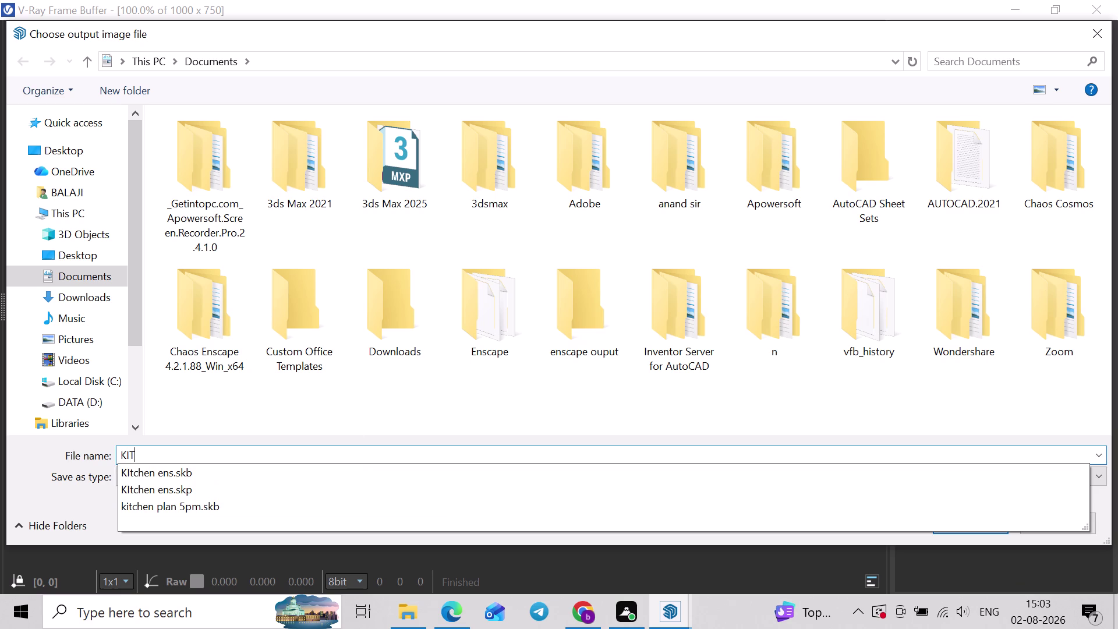
text(CG)
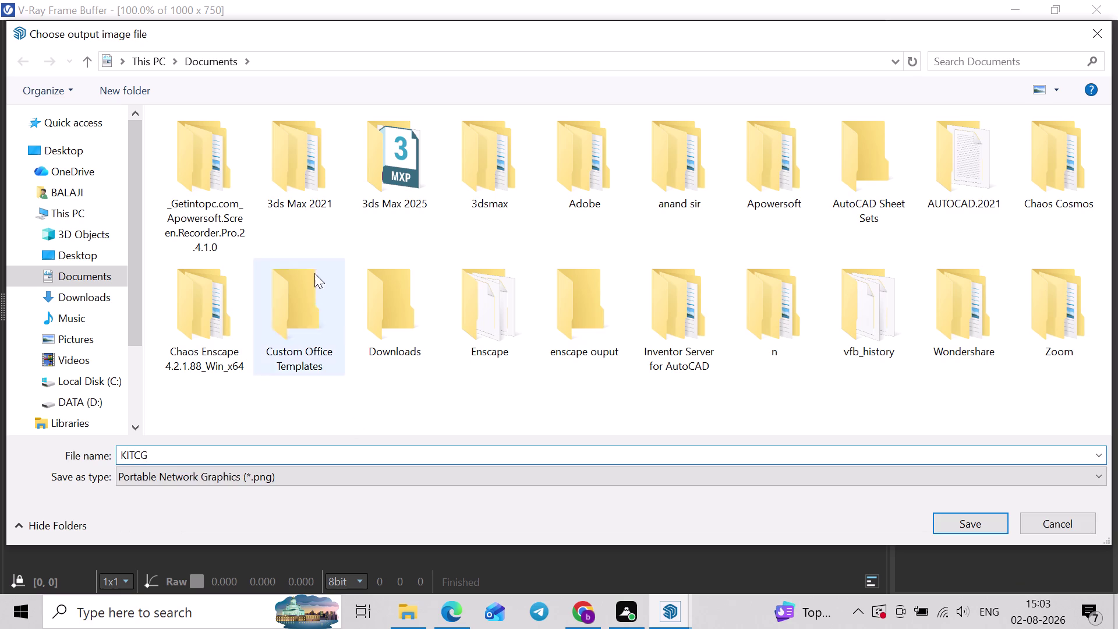
key(BackSpace)
key(h)
key(e)
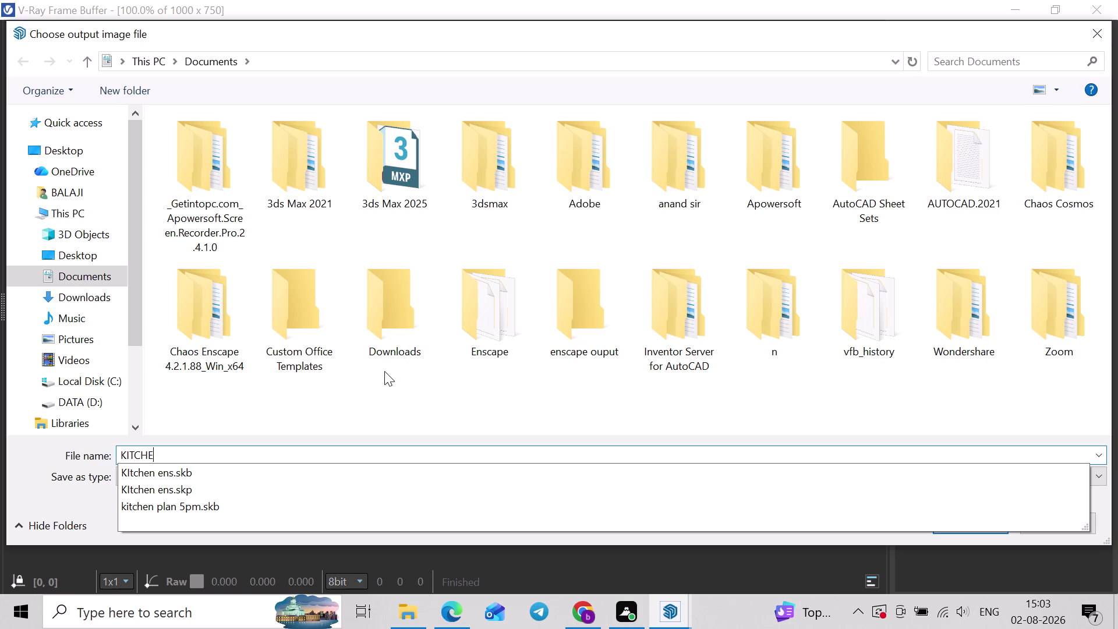
key(n)
key(space)
key(s)
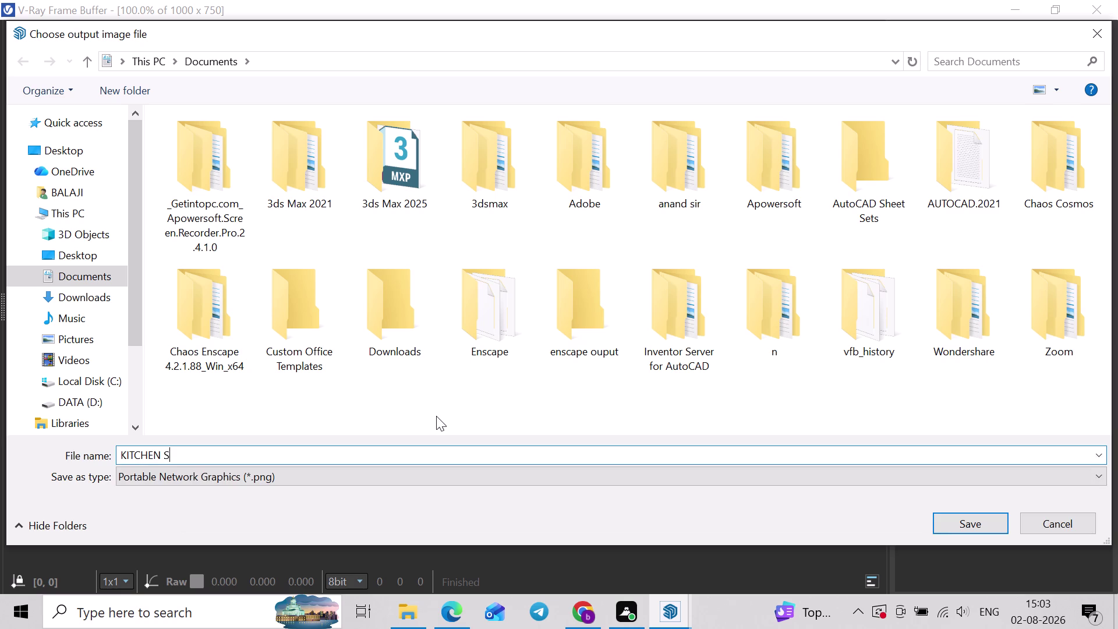
key(k)
key(p)
click(961, 517)
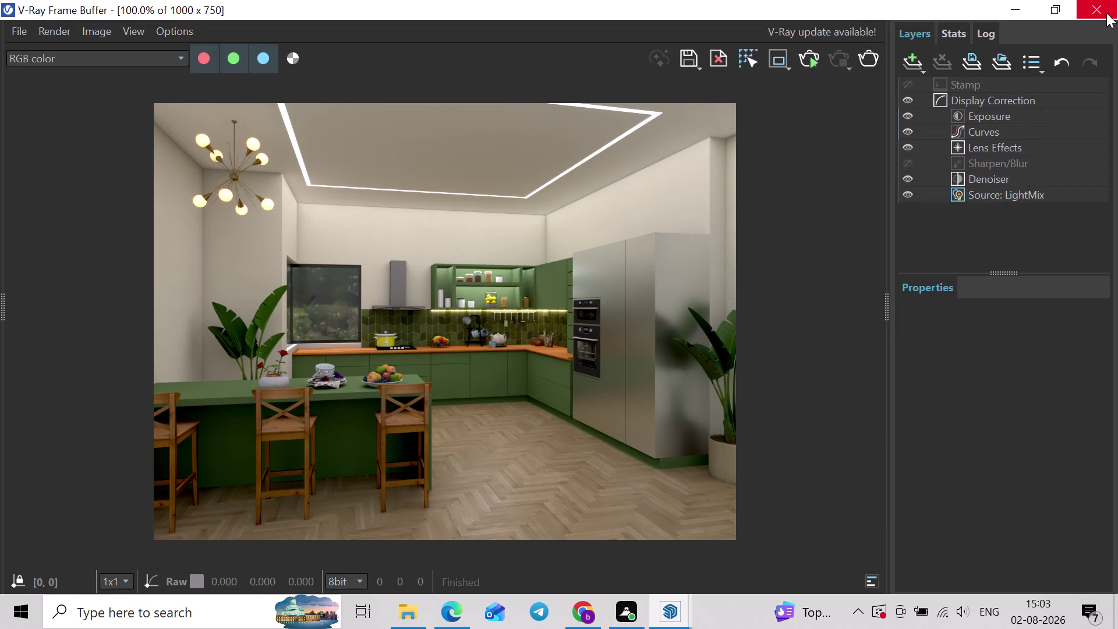
Zoom in and out to inspect the render, then close the frame buffer window.
scroll(up, 3)
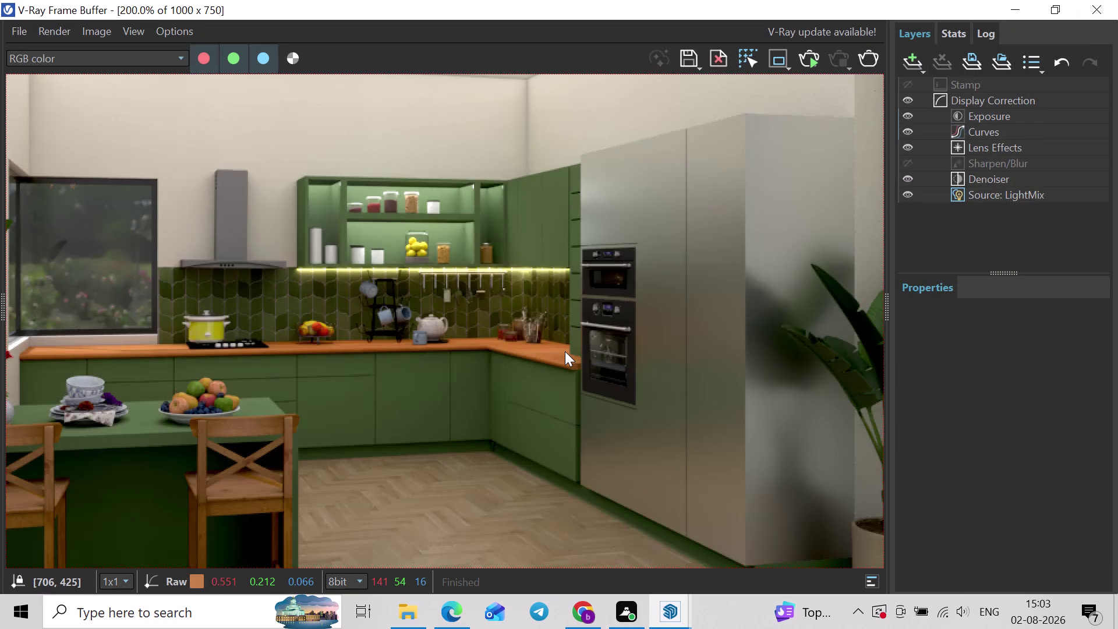
scroll(down, 3)
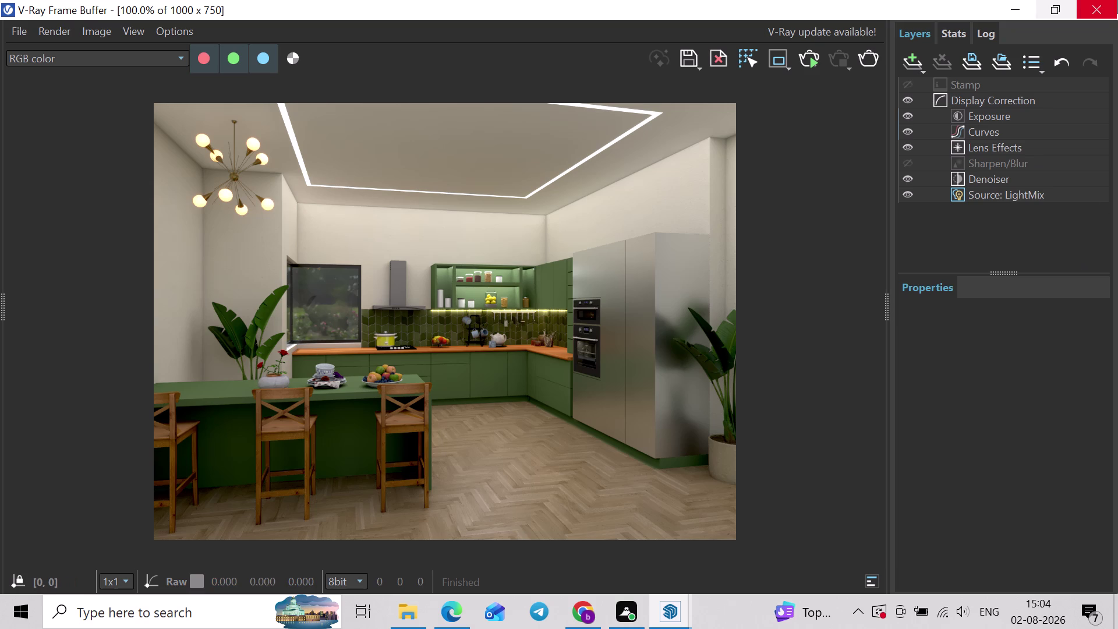
click(1105, 10)
Switch to the Scene 1 view and close the V-Ray Asset Editor.
click(139, 118)
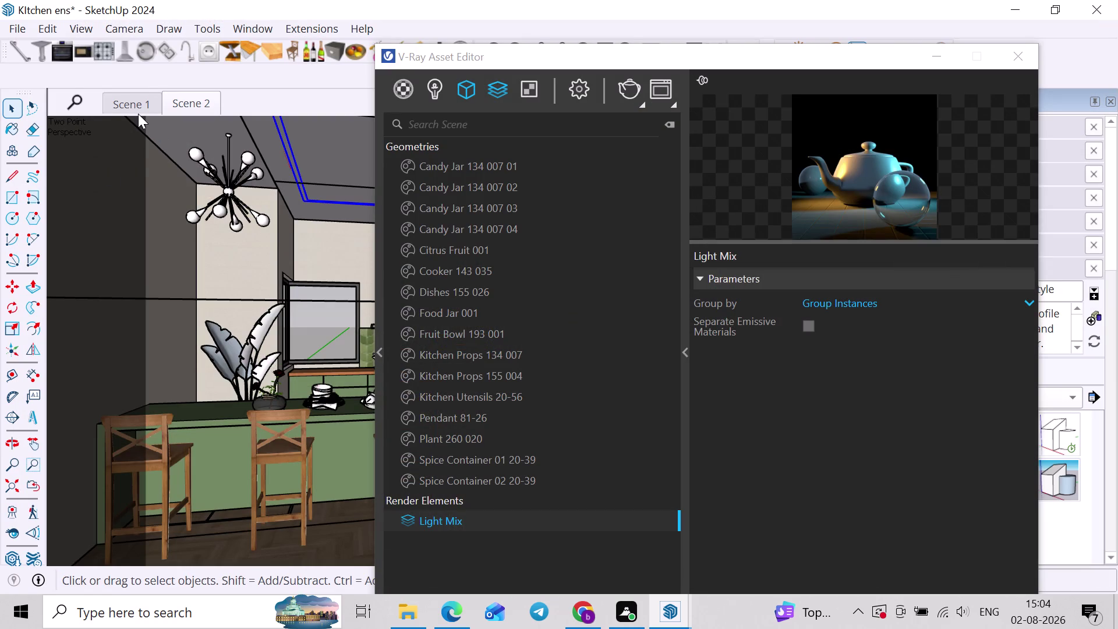
click(138, 114)
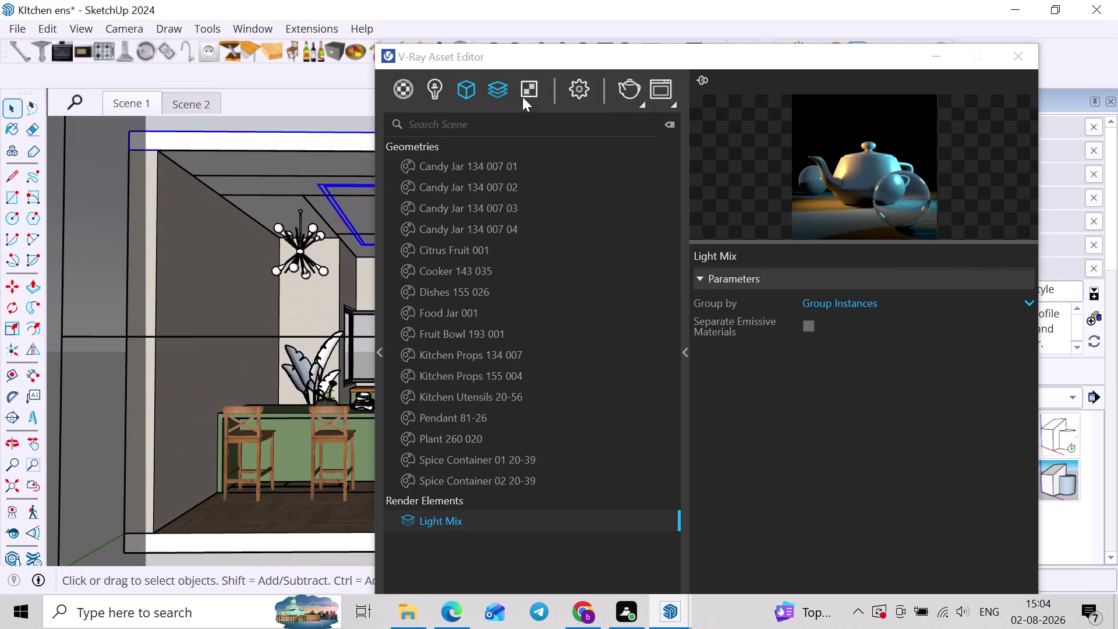
click(1013, 49)
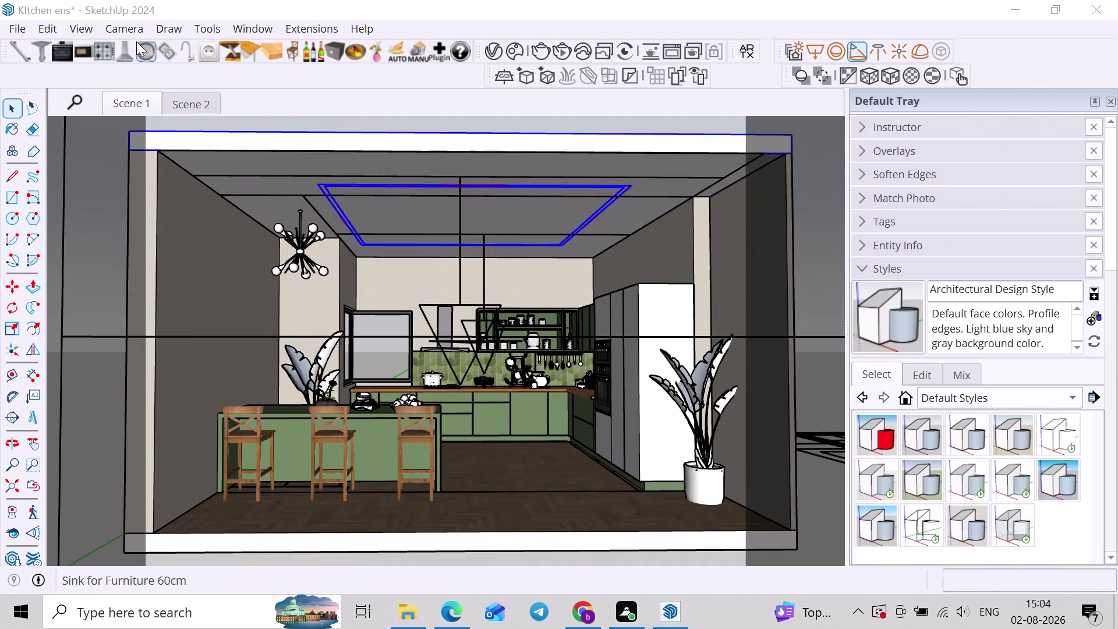
Set the camera to Two-Point Perspective and reposition the kitchen view.
click(128, 23)
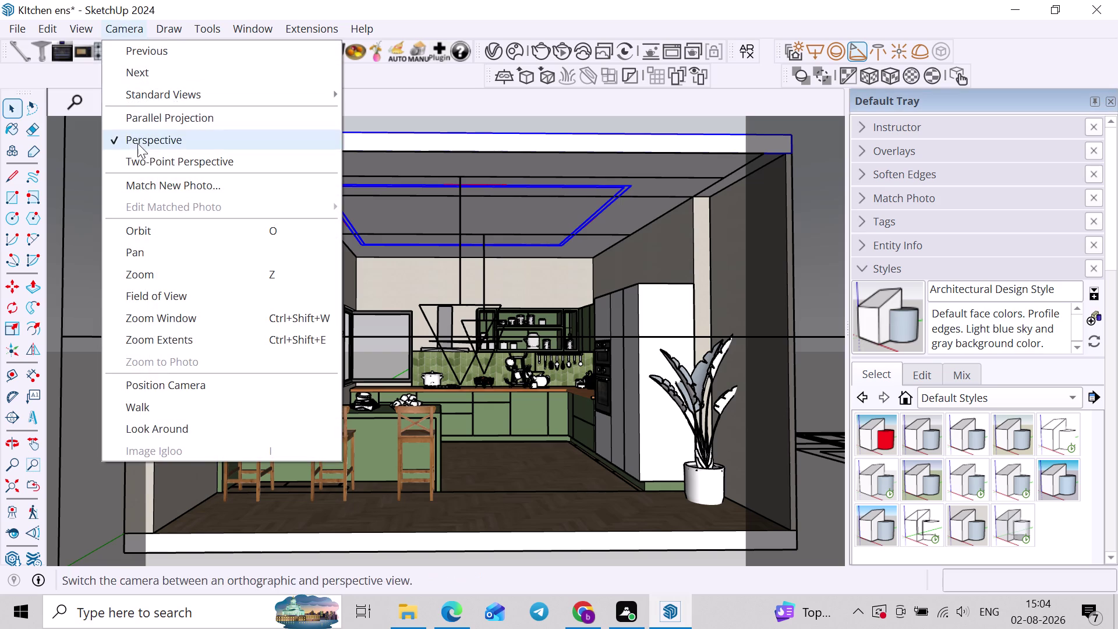
click(136, 155)
scroll(up, 3)
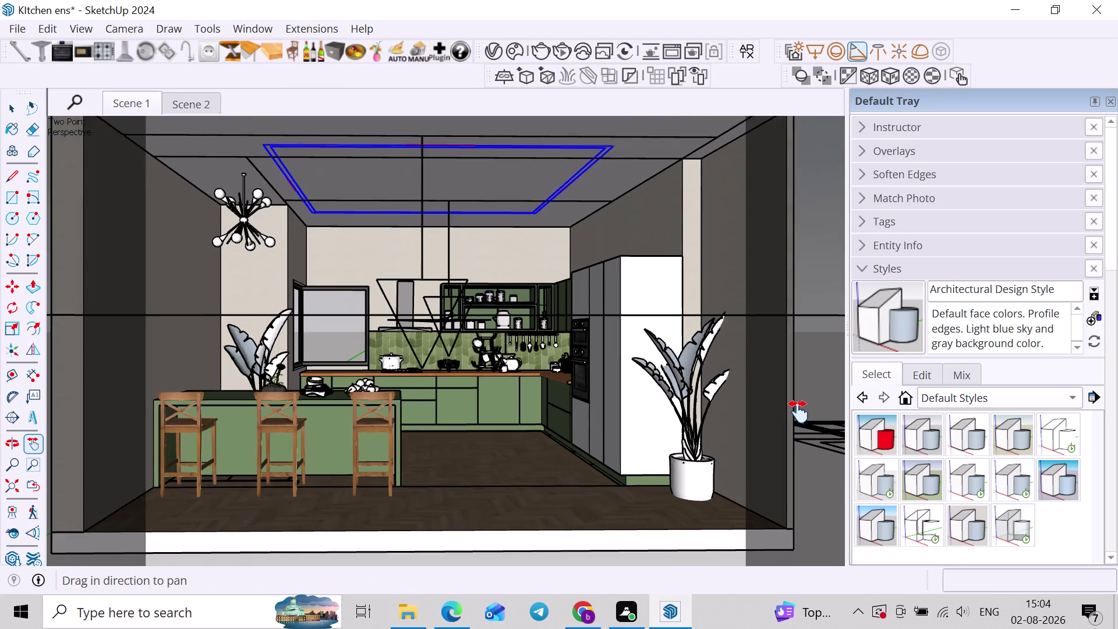
scroll(up, 3)
scroll(down, 3)
click(820, 395)
scroll(down, 3)
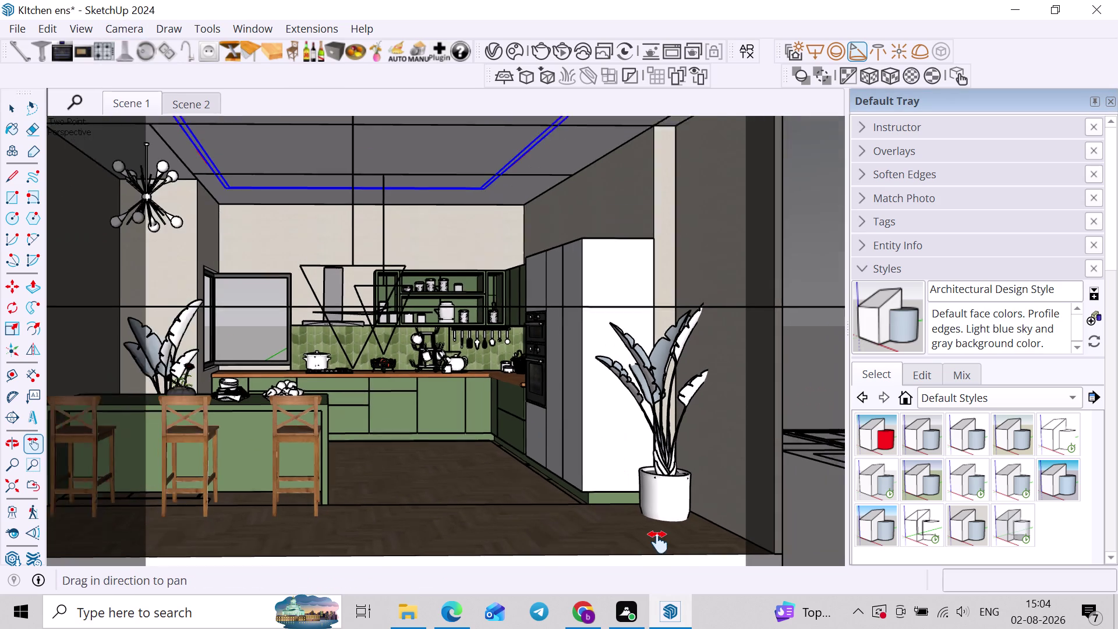
scroll(up, 3)
scroll(down, 3)
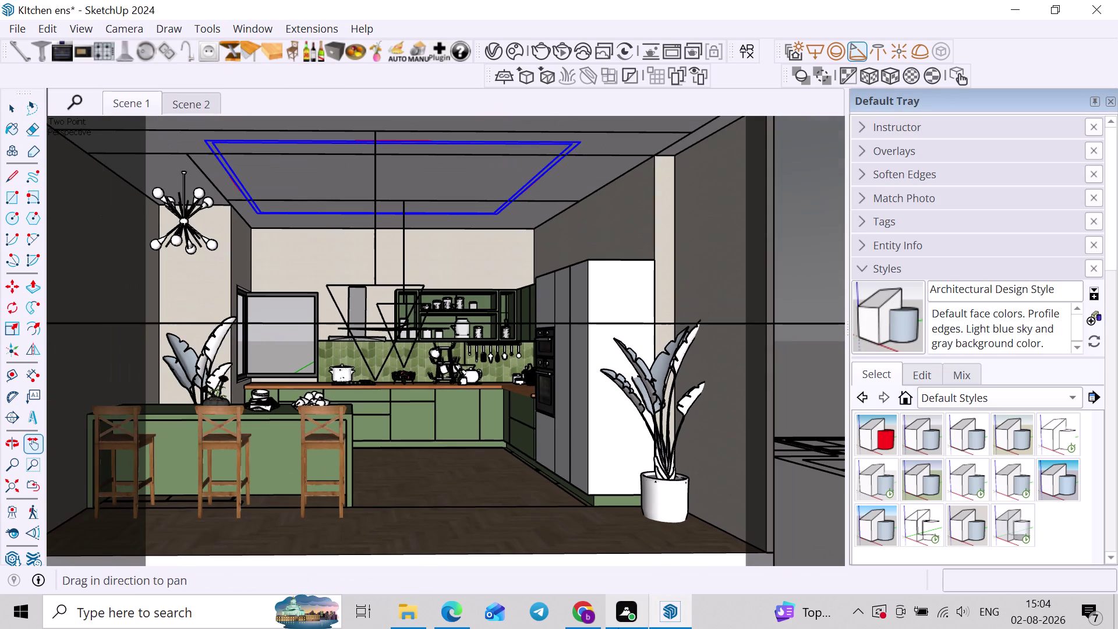